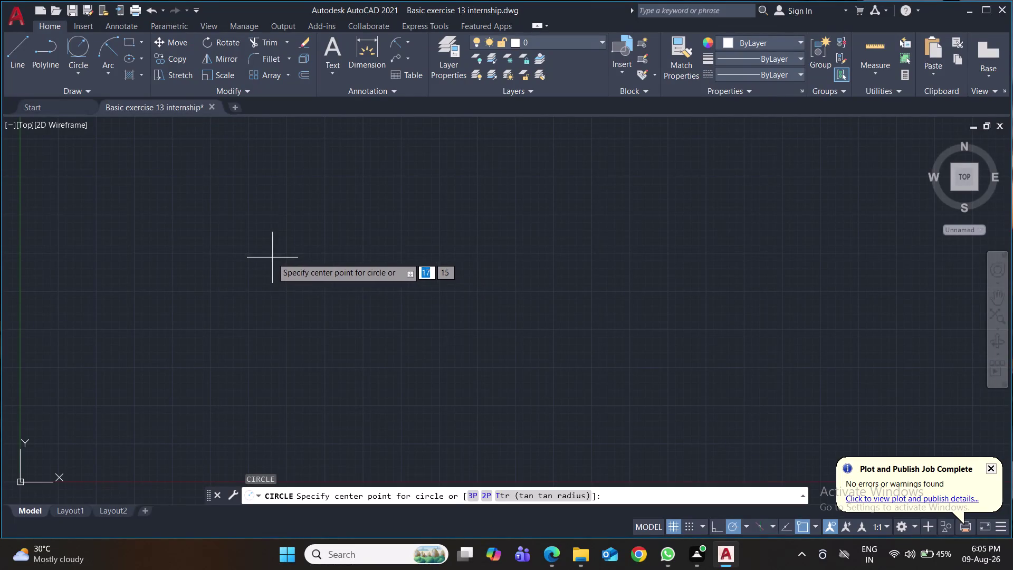
Draw a radius 25 circle and pan to frame it.
click(272, 257)
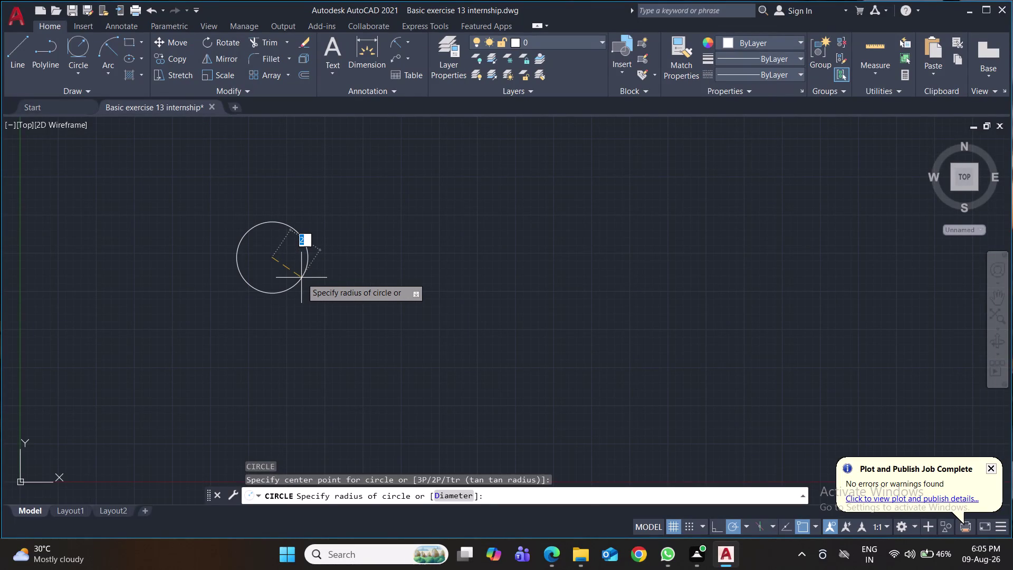
text(25)
key(Return)
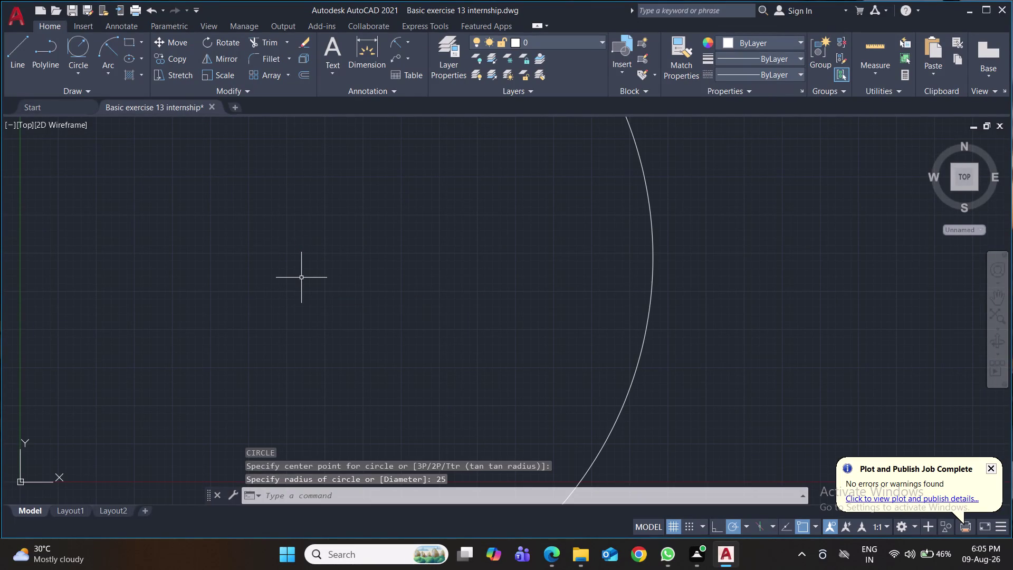
scroll(down, 3)
scroll(down, 3)
middle_drag(302, 277, 320, 274)
scroll(down, 3)
middle_drag(321, 274, 362, 244)
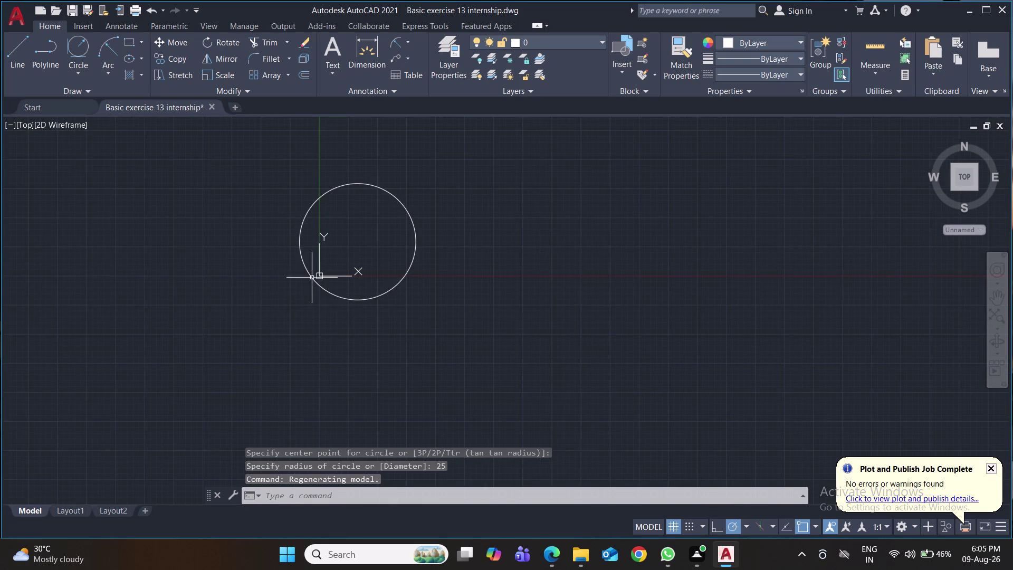
Move the UCS origin back to the lower-left corner.
click(321, 278)
click(319, 274)
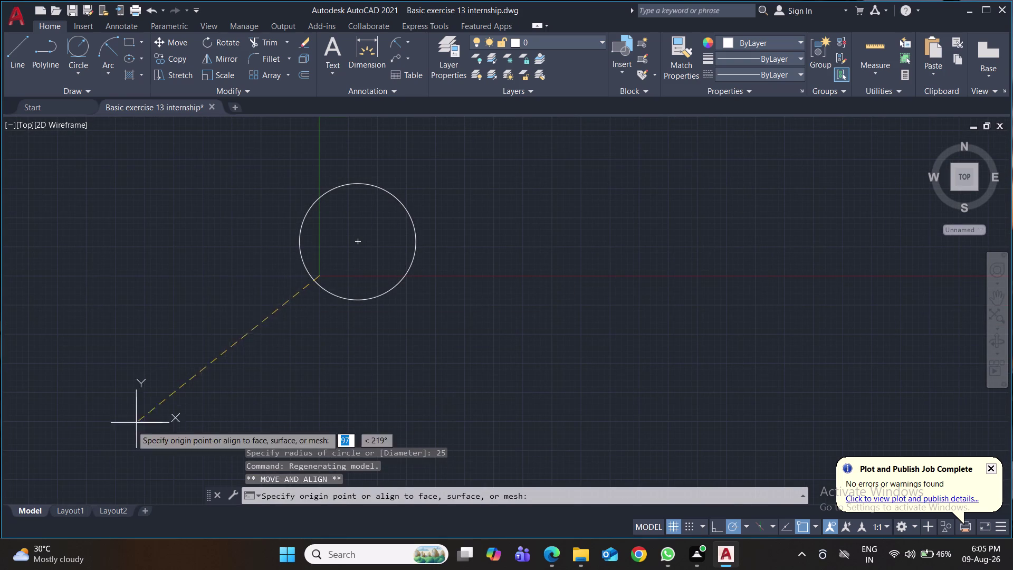
click(14, 490)
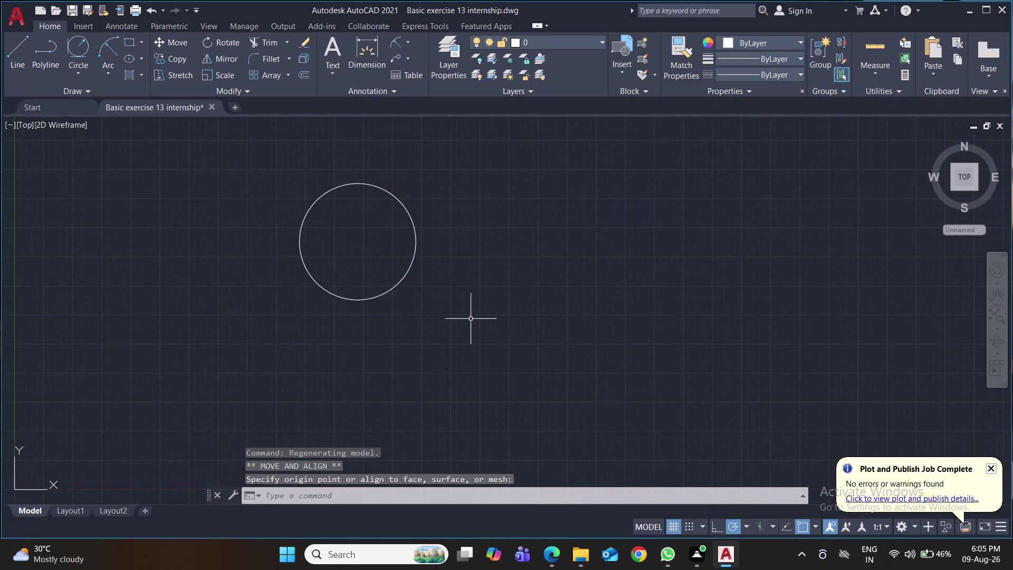
Add a concentric radius 10 circle inside the first one.
key(space)
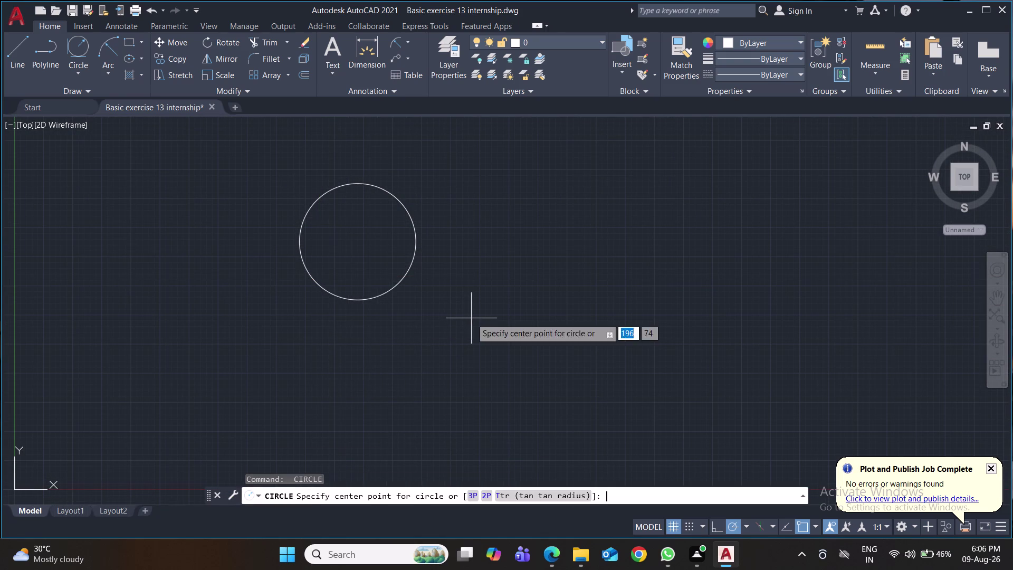
click(358, 243)
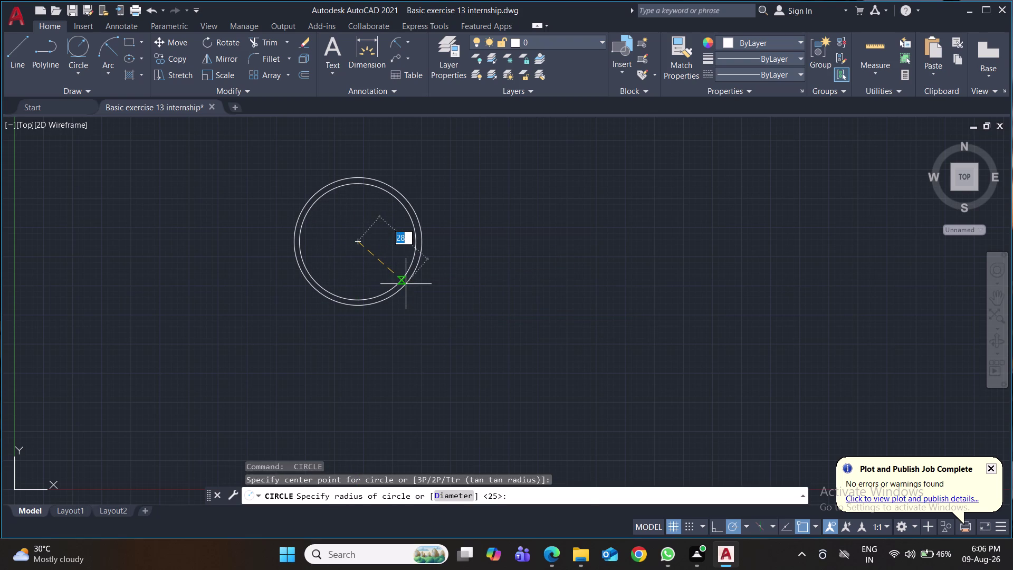
text(10)
key(Return)
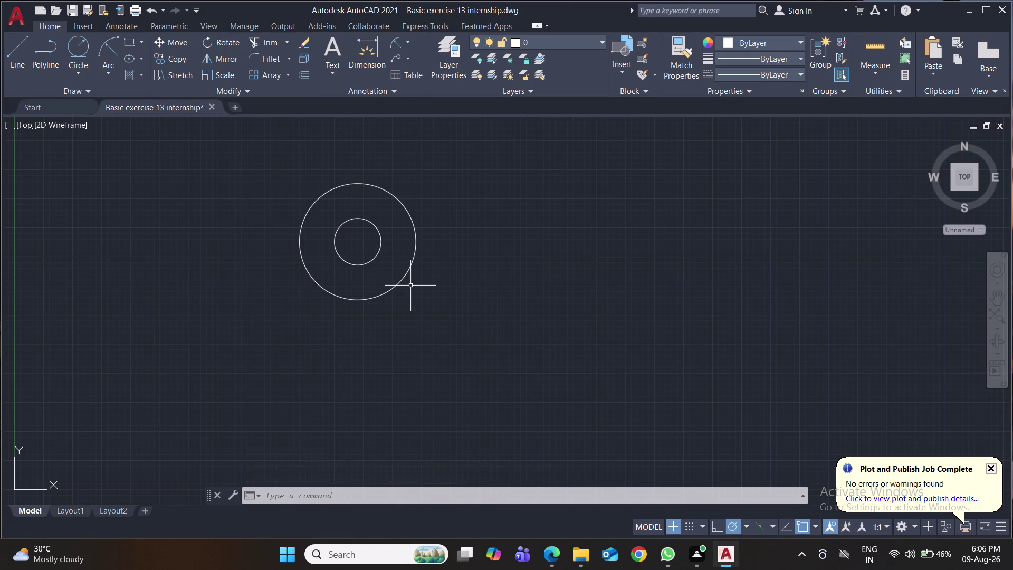
scroll(down, 3)
scroll(up, 3)
middle_drag(416, 327, 398, 286)
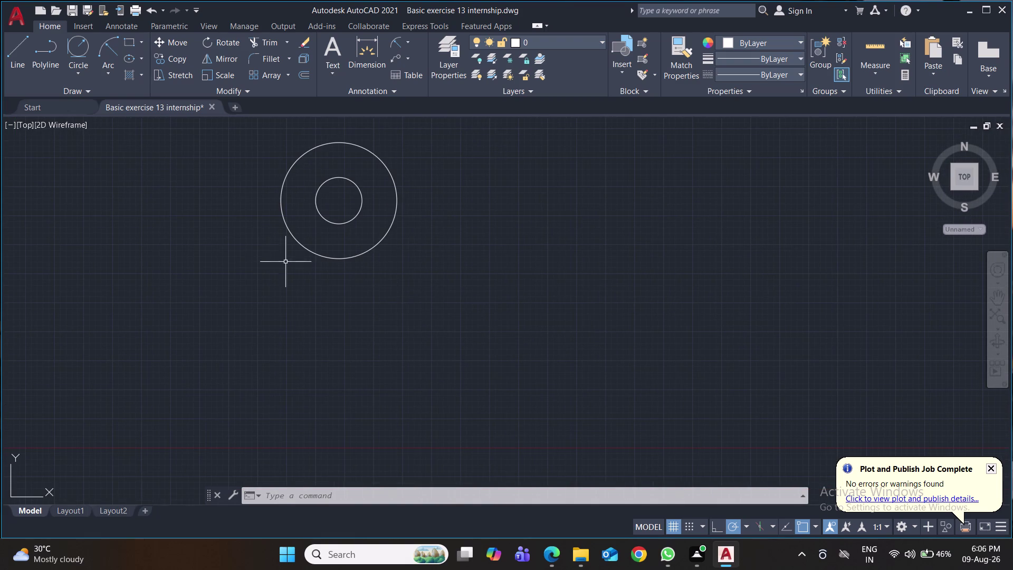
click(21, 53)
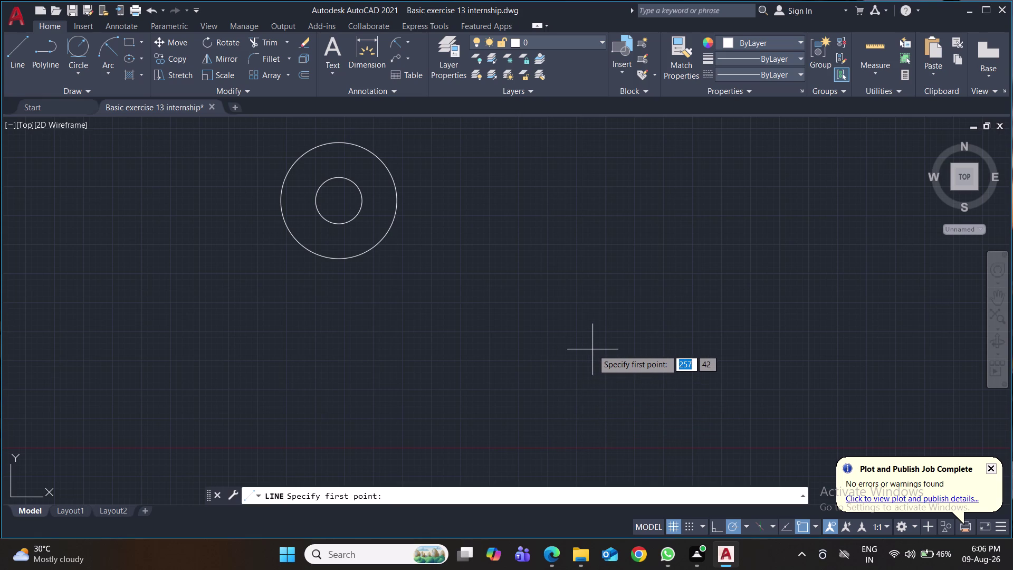
Start the outline with 36- and 94-unit bottom edge pieces.
click(593, 349)
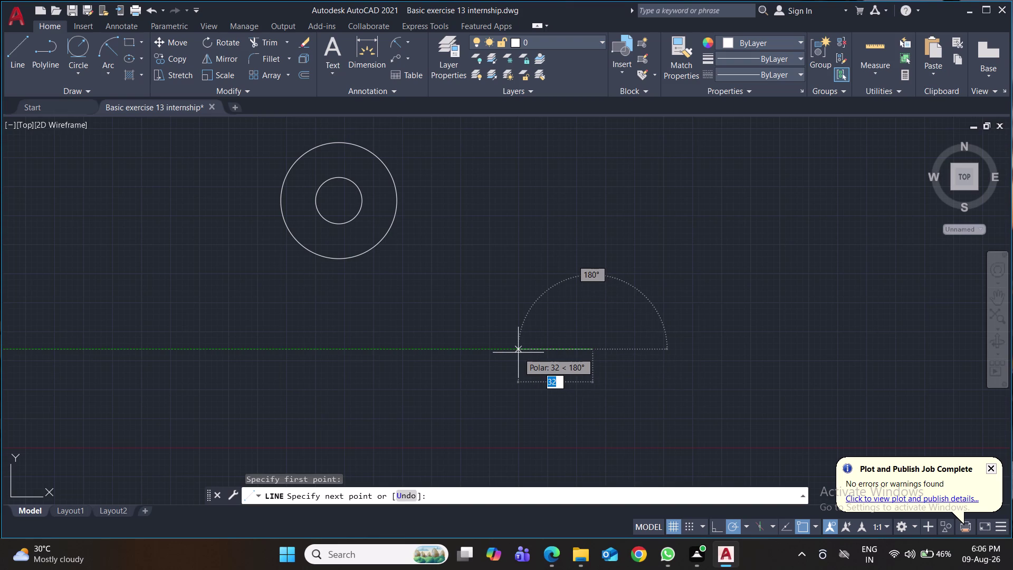
key(3)
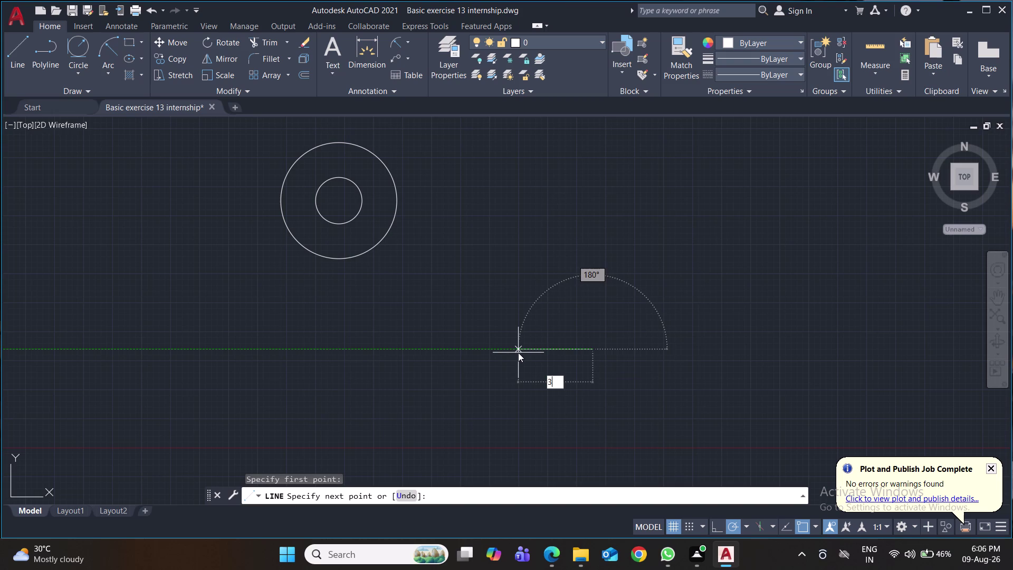
key(6)
key(Return)
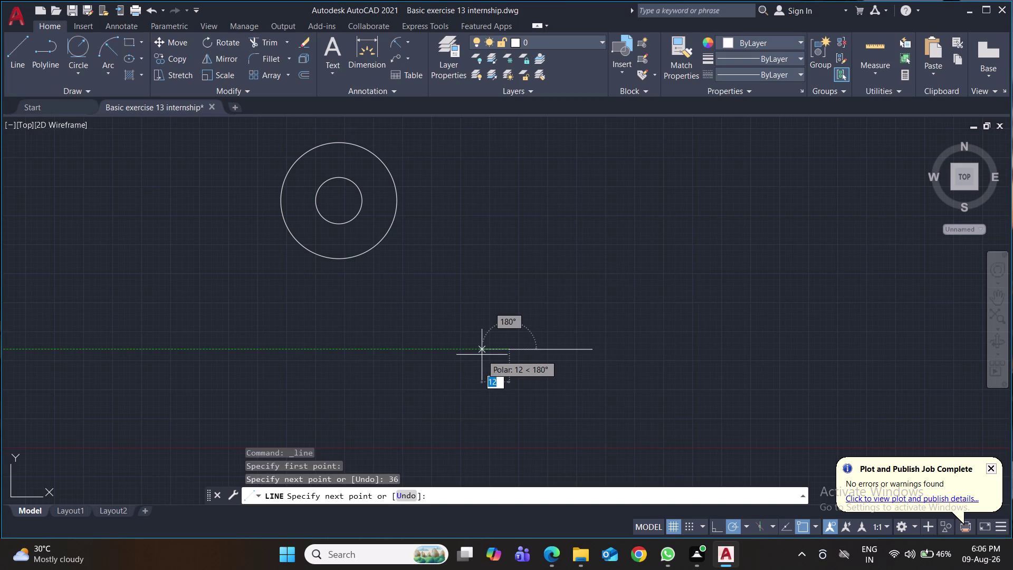
text(94)
key(Return)
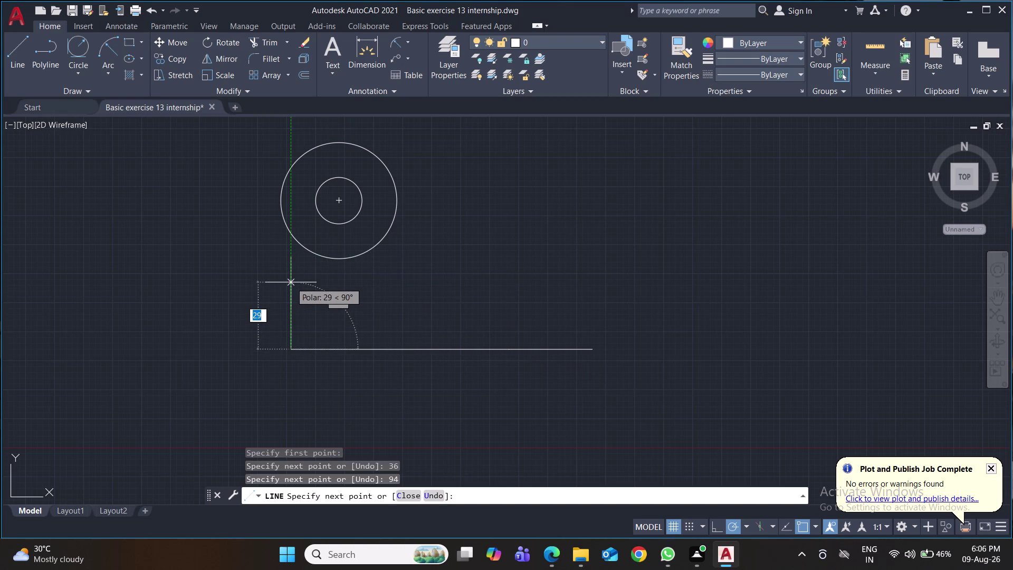
Add the 24-unit side and 94 and 36 top pieces, closing at the start corner.
text(24)
key(Return)
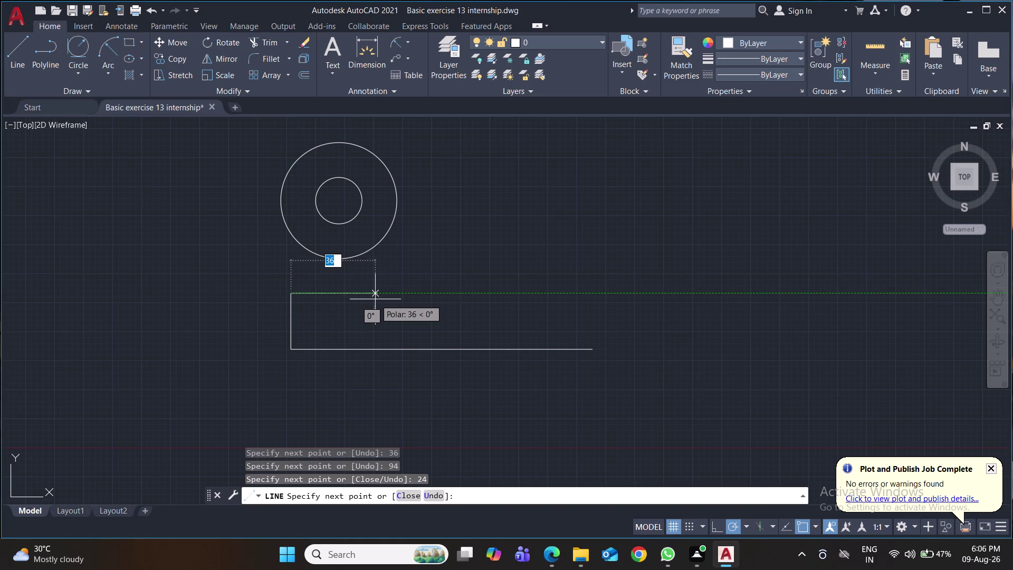
text(36)
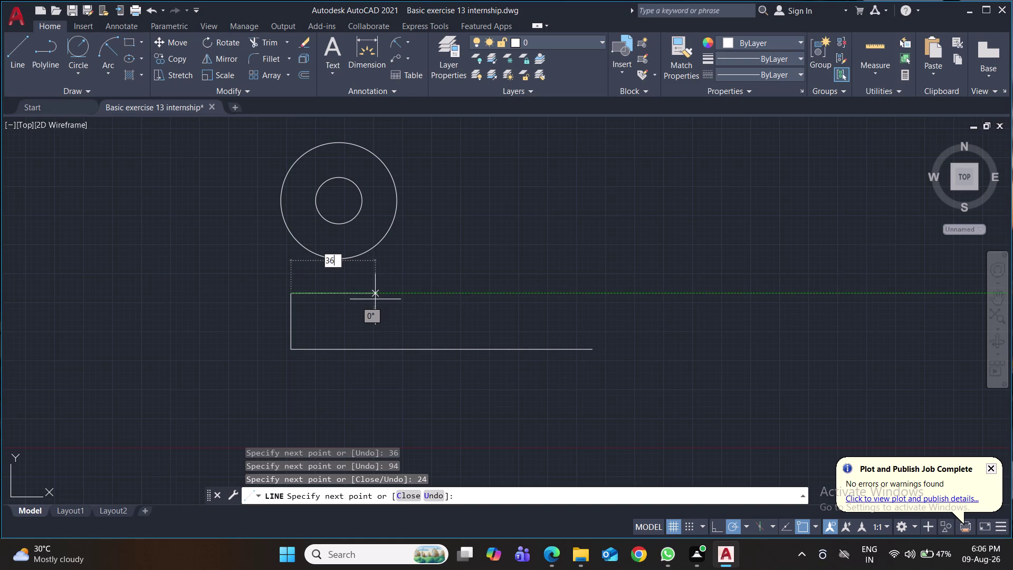
key(Return)
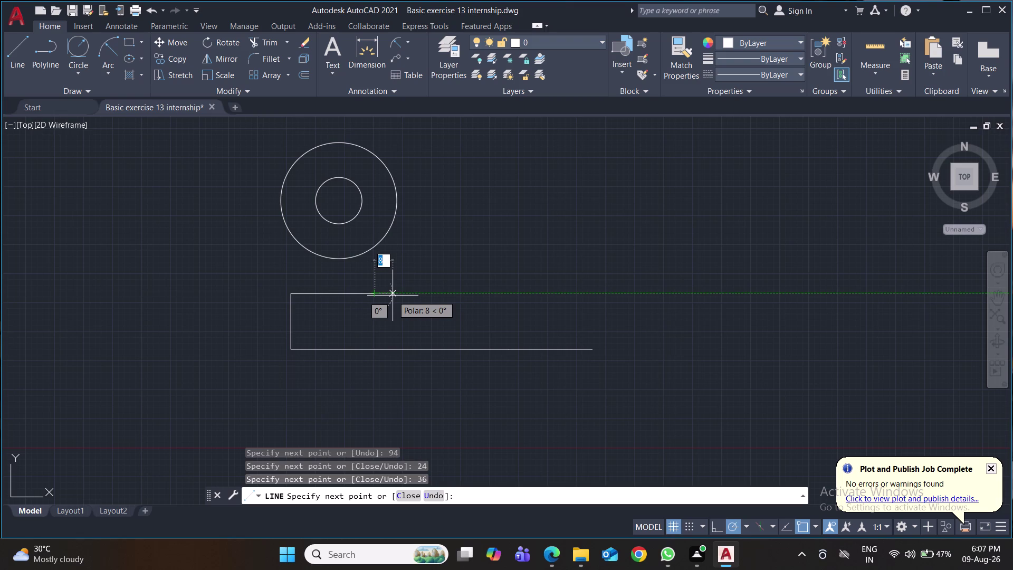
key(ctrl+z)
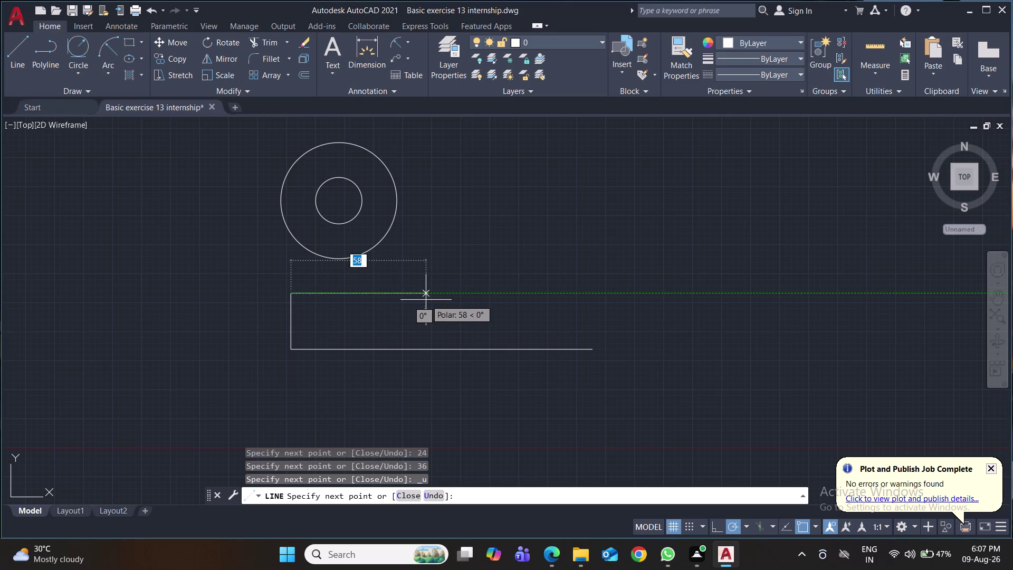
text(94)
key(Return)
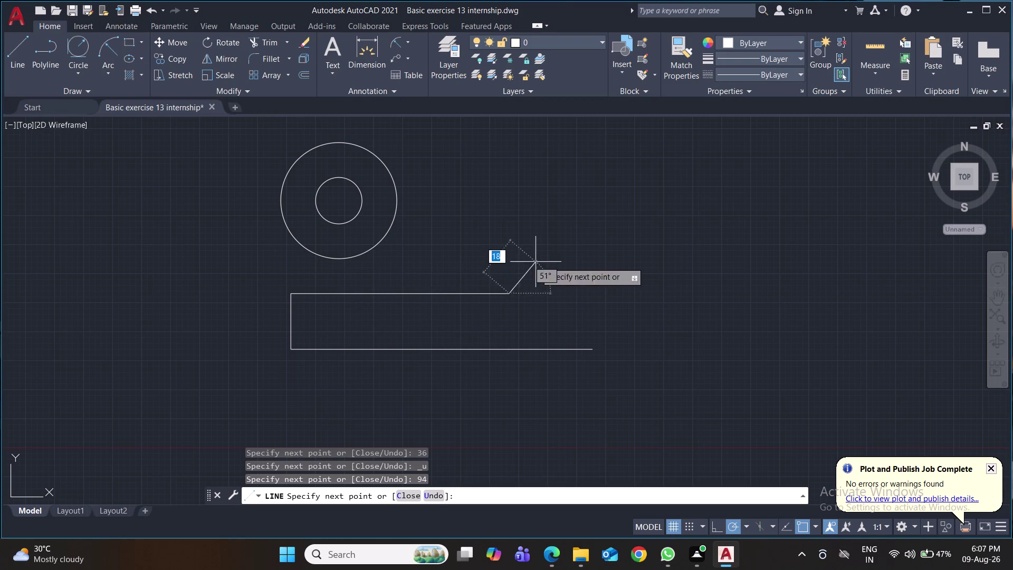
text(36)
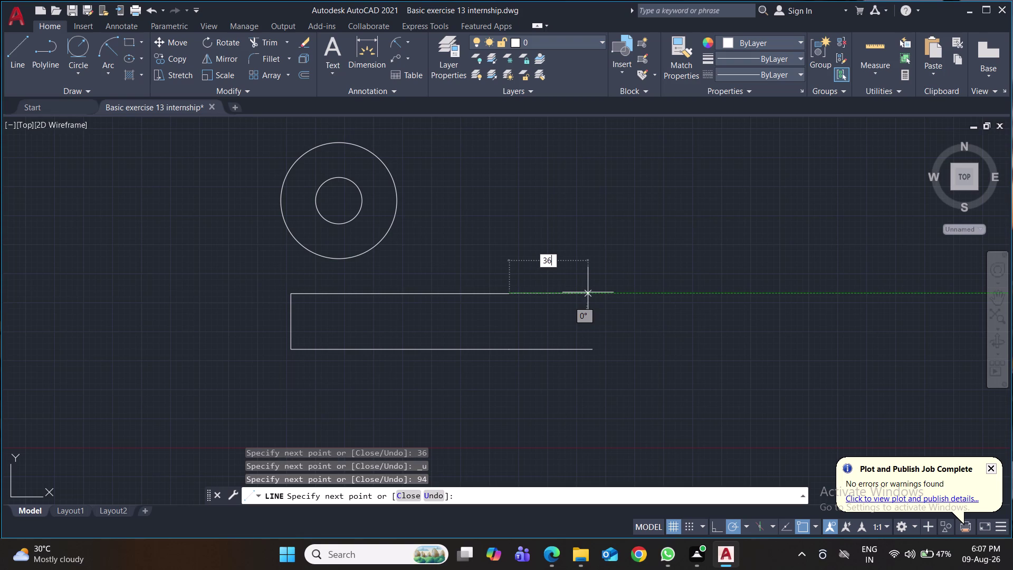
key(Return)
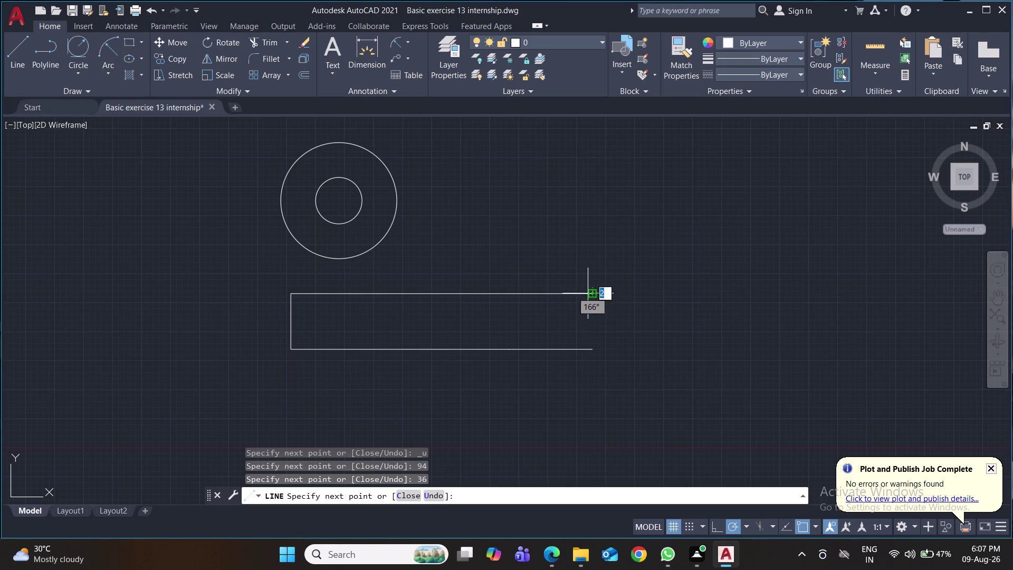
click(593, 345)
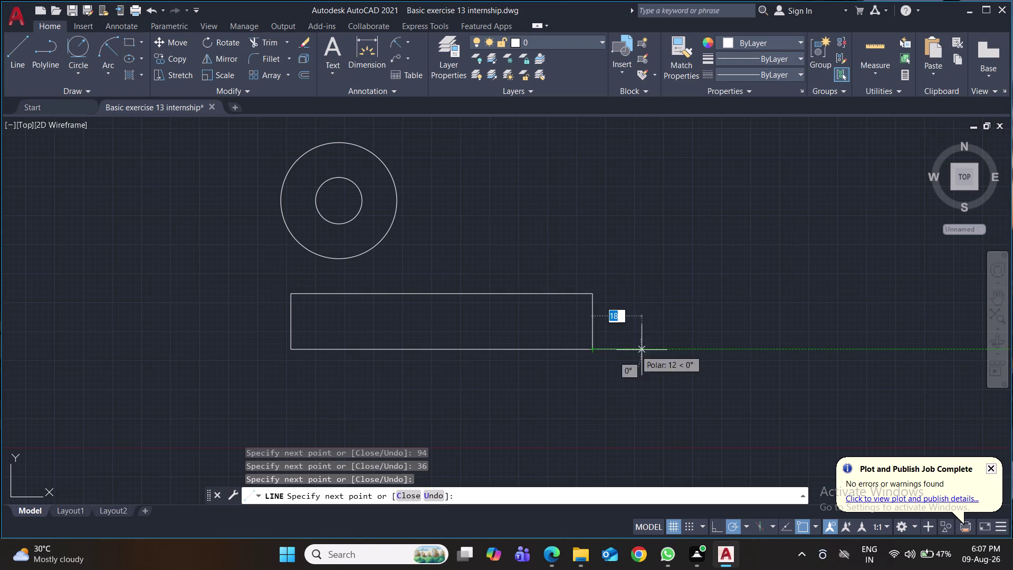
key(Return)
drag(437, 163, 437, 167)
Delete both selected circles and pan the rectangle lower.
click(237, 238)
key(Delete)
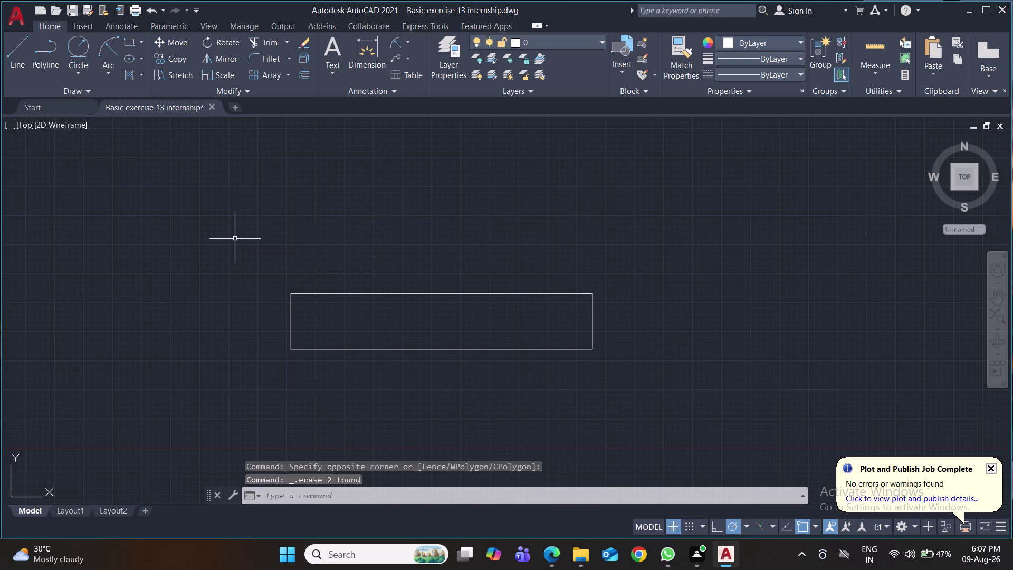
middle_drag(235, 238, 214, 334)
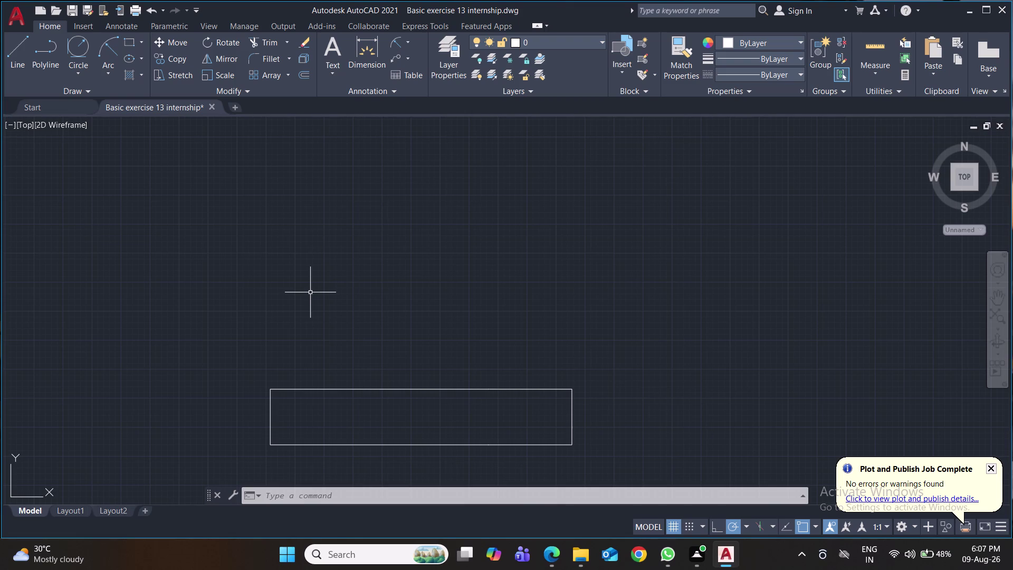
Cancel a stray line and start a line at the rectangle's lower-left corner.
click(18, 58)
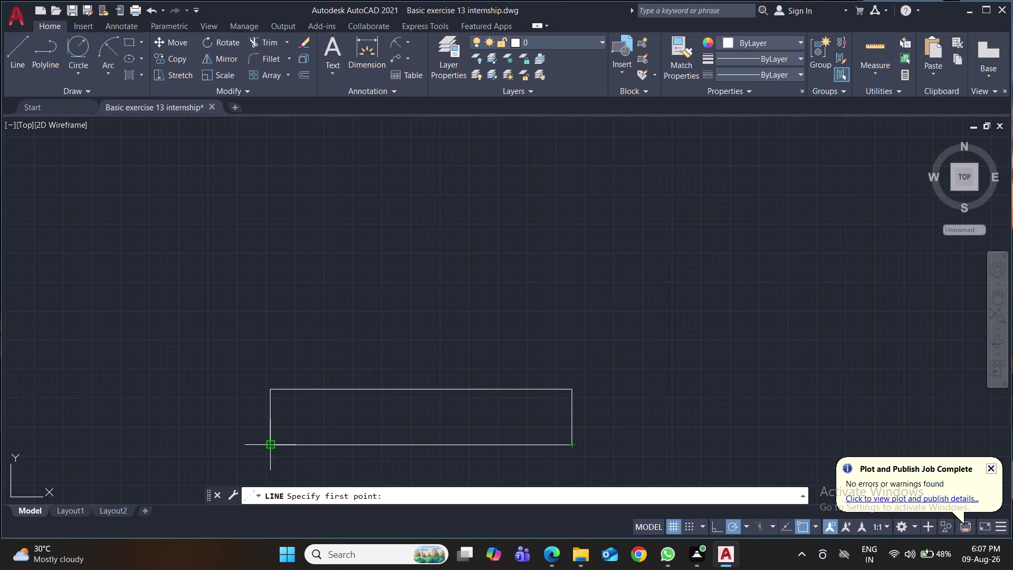
middle_drag(269, 447, 298, 383)
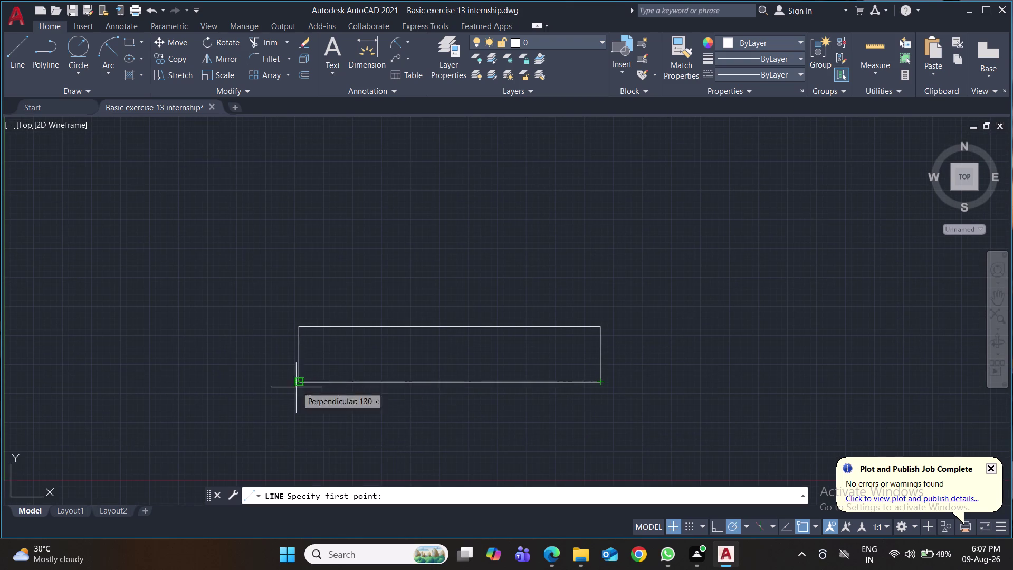
click(601, 381)
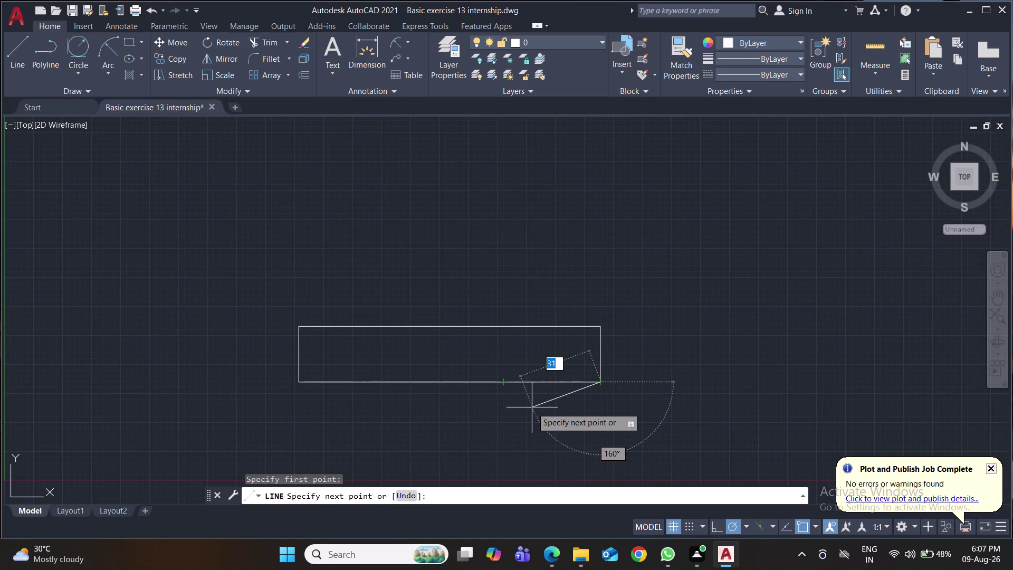
key(Delete)
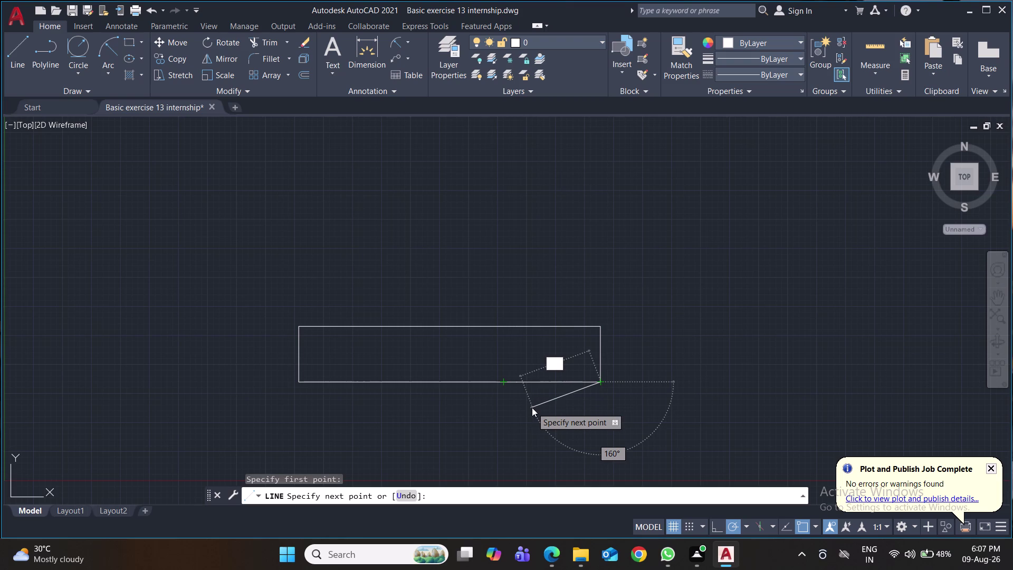
key(Escape)
key(ctrl+z)
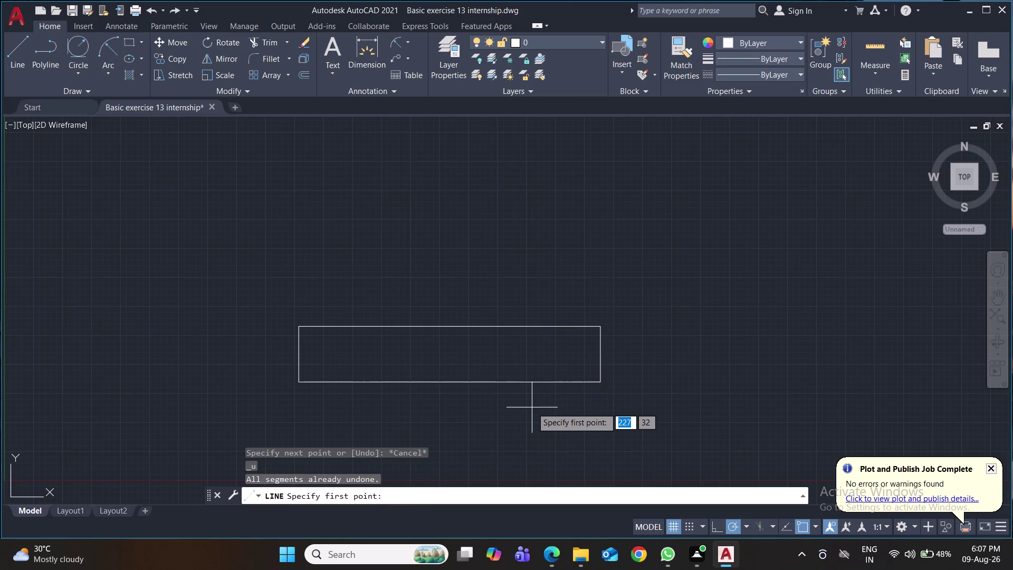
click(302, 383)
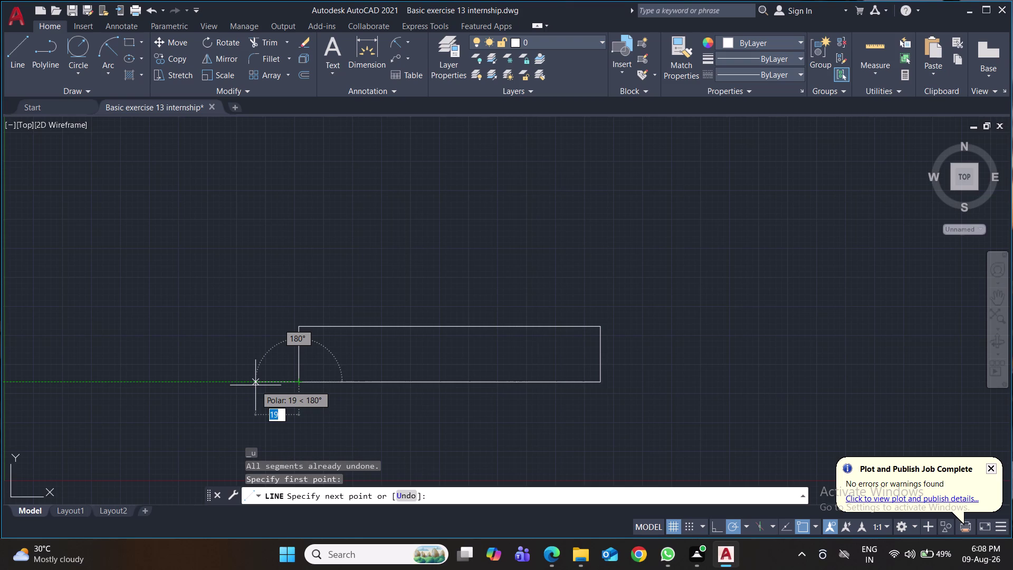
Draw a 56-unit line left and a 60-unit rise.
text(56)
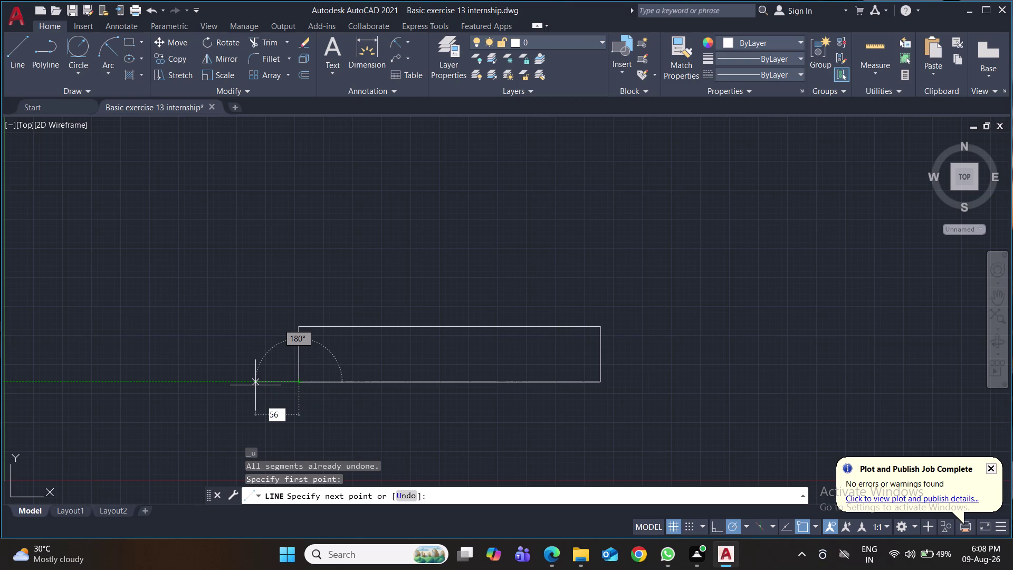
key(Return)
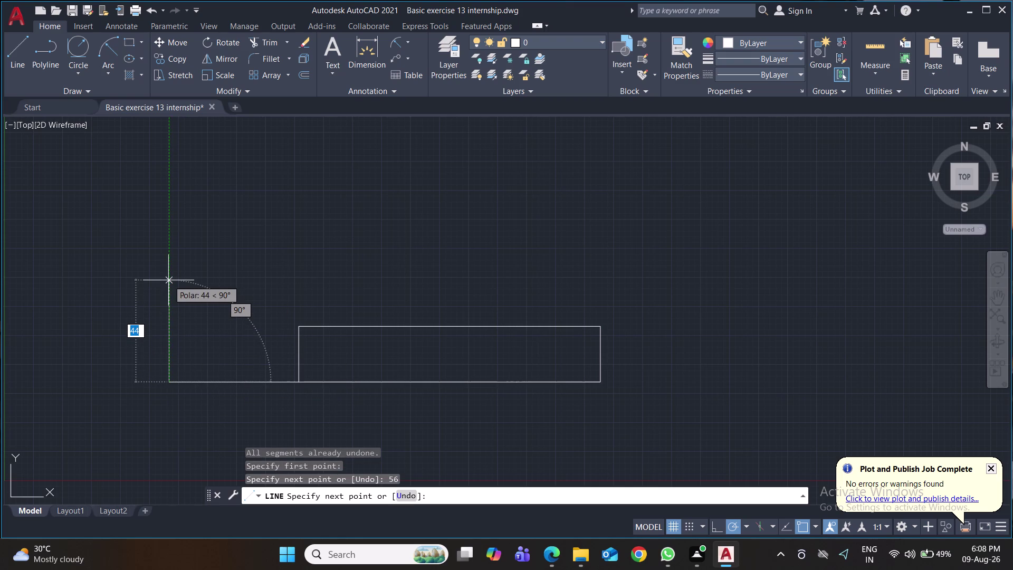
text(60)
key(Return)
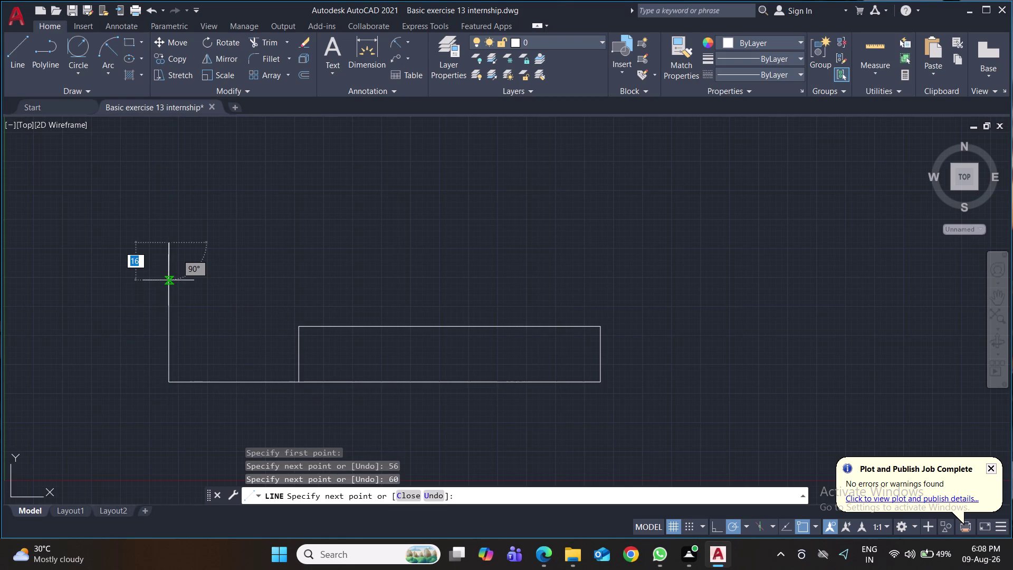
scroll(down, 3)
middle_drag(168, 280, 163, 305)
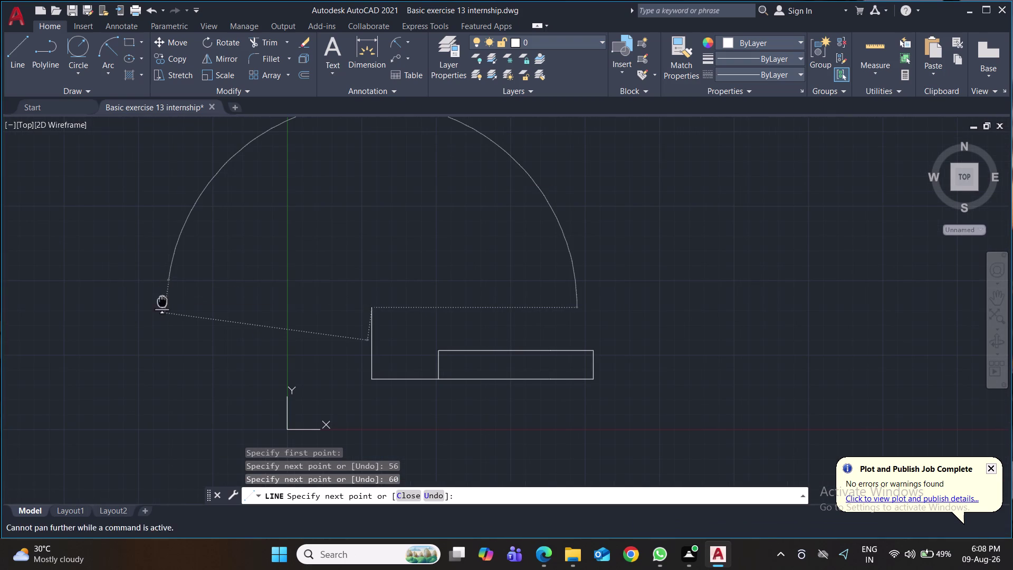
middle_drag(162, 304, 159, 330)
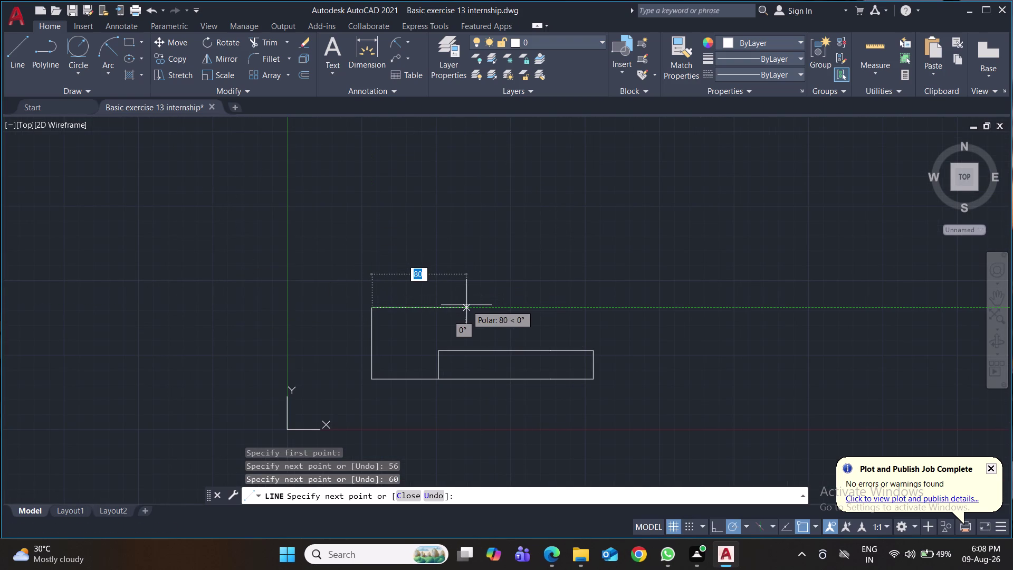
Add an 80-unit step right and a tall vertical edge upward.
text(80)
key(Return)
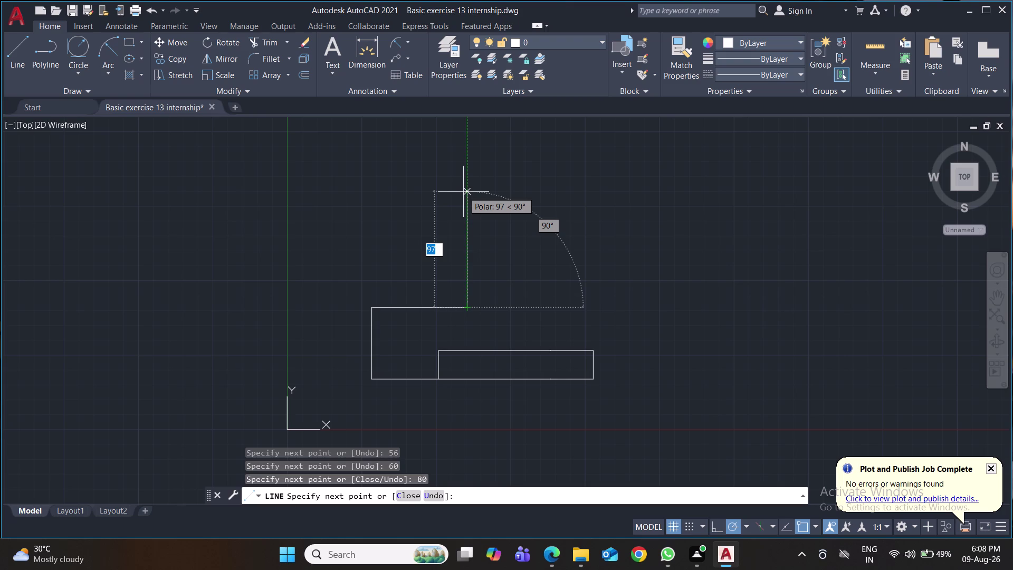
middle_drag(464, 192, 464, 232)
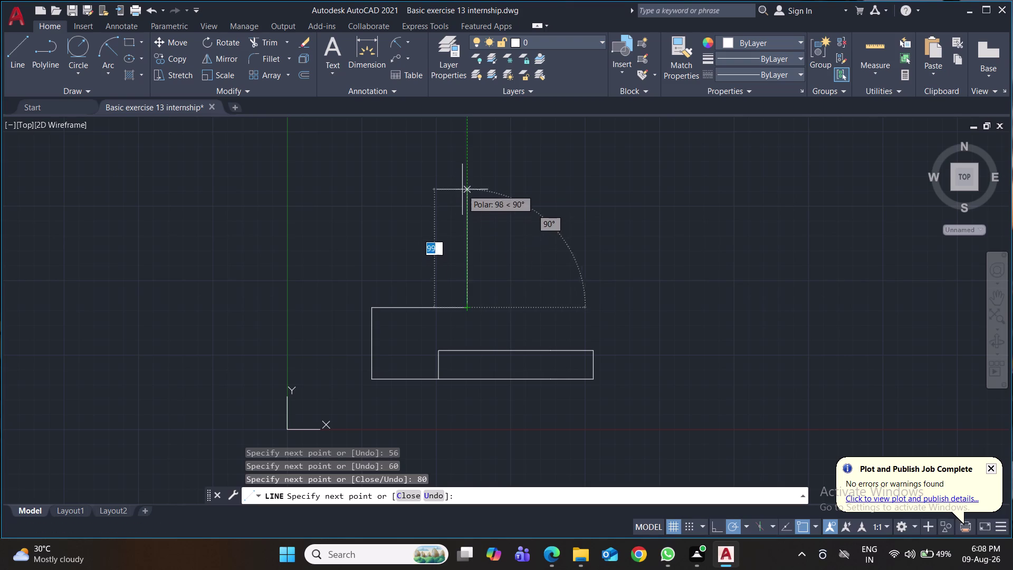
click(465, 154)
key(Return)
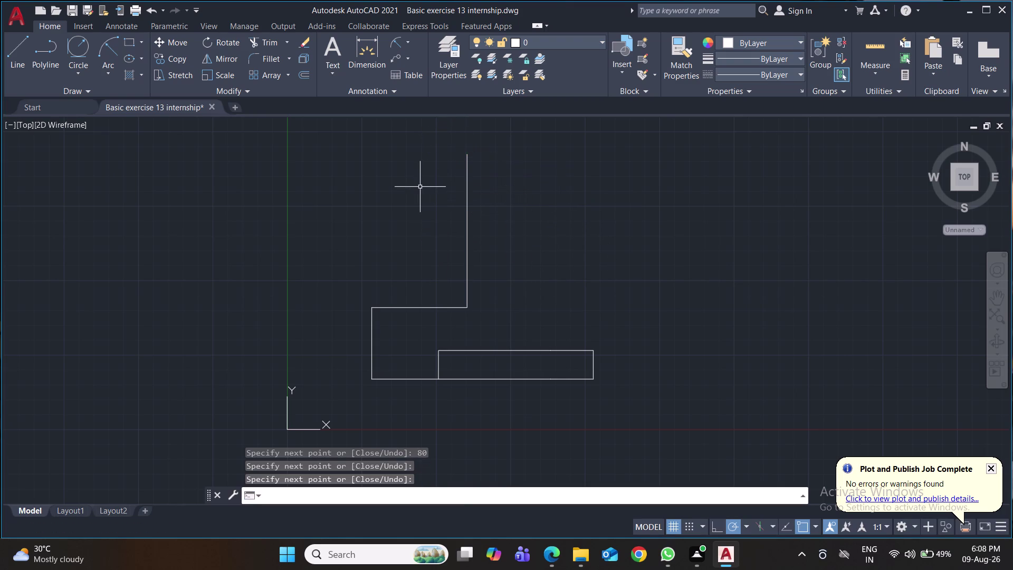
click(15, 51)
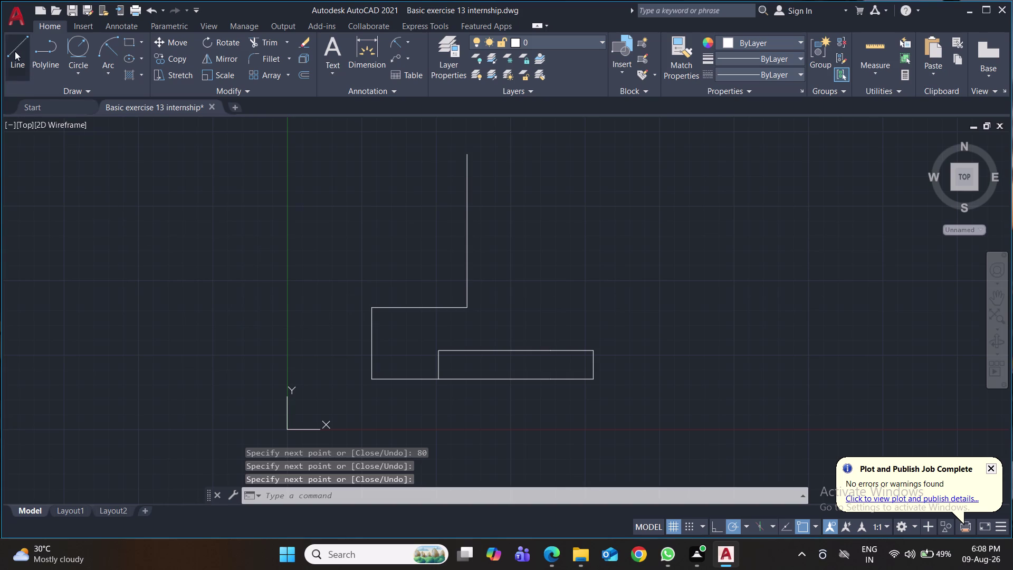
Delete a stray line drawn from the base's right corner.
click(594, 379)
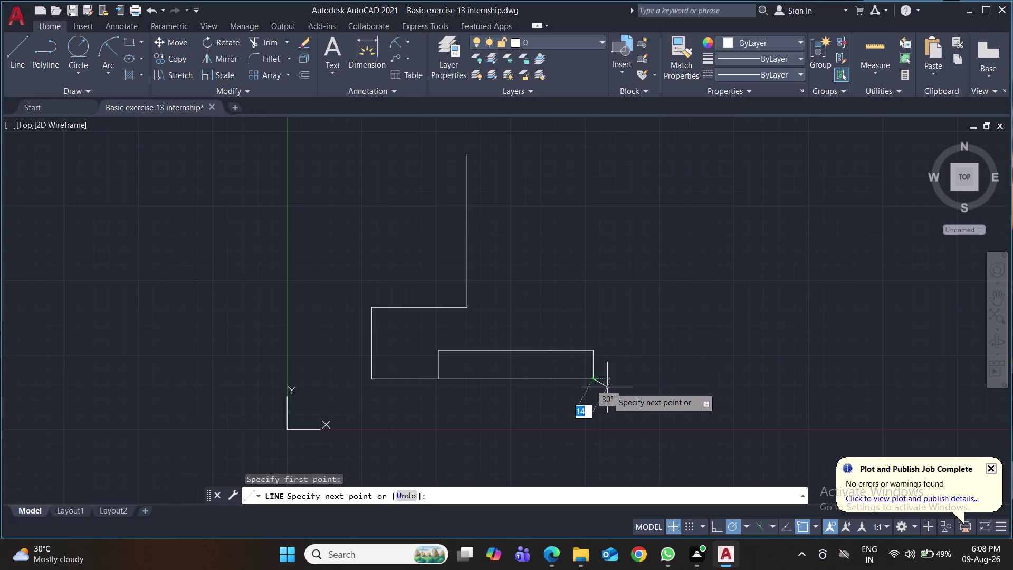
click(641, 383)
key(Escape)
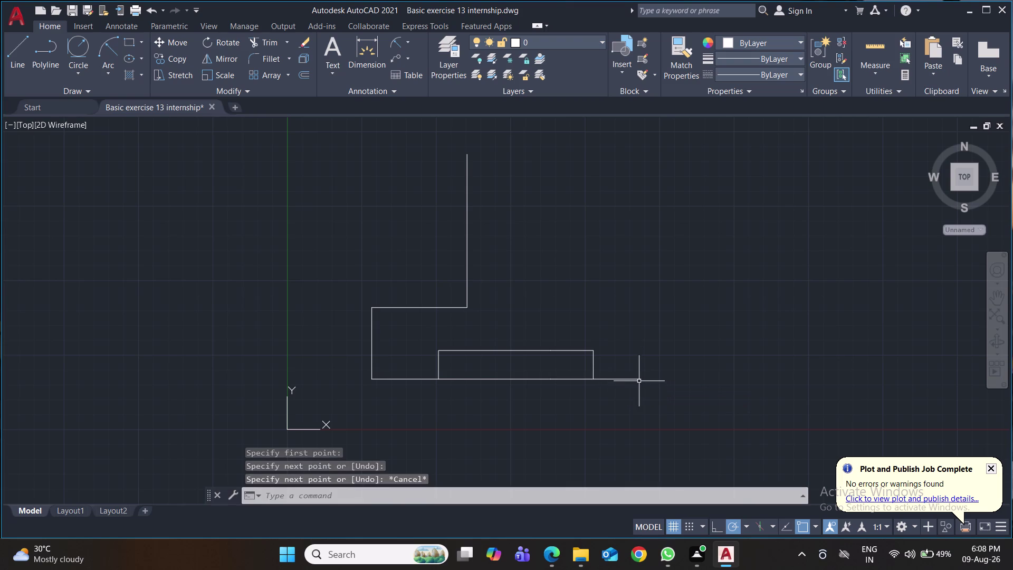
click(640, 380)
click(595, 370)
key(Delete)
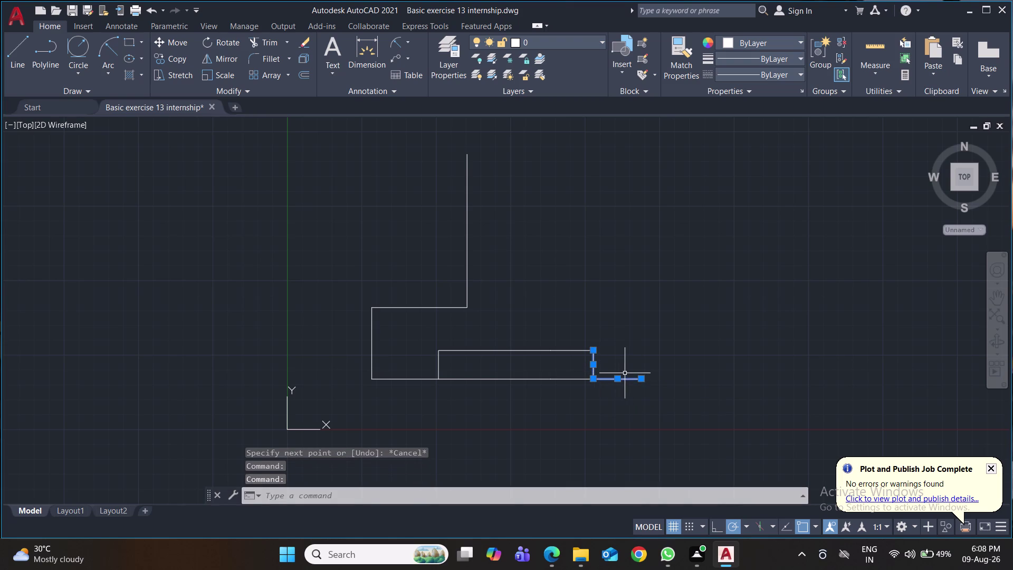
key(l)
key(Return)
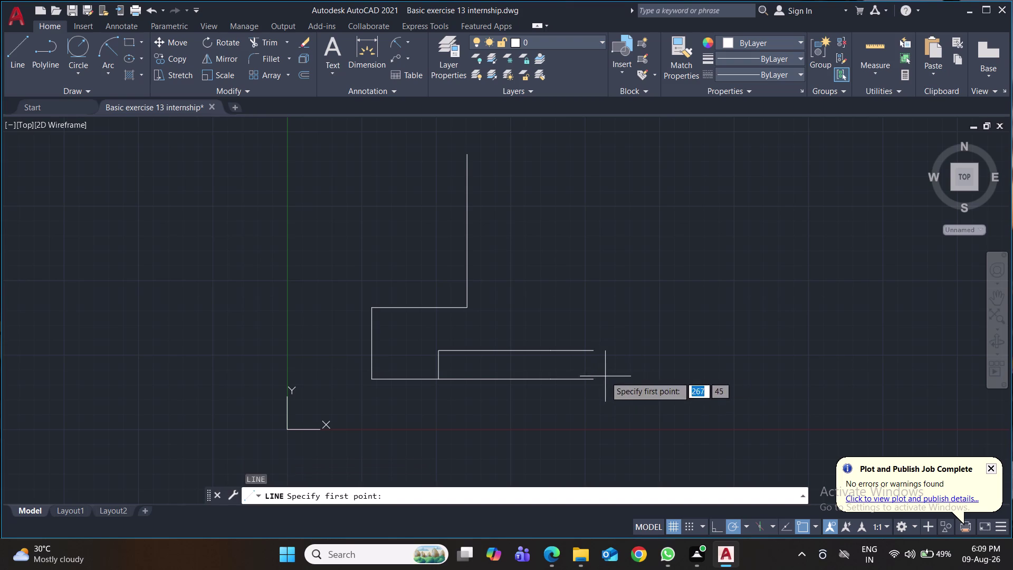
Draw the right edge as 24- and 126-unit rises, then undo both.
click(595, 380)
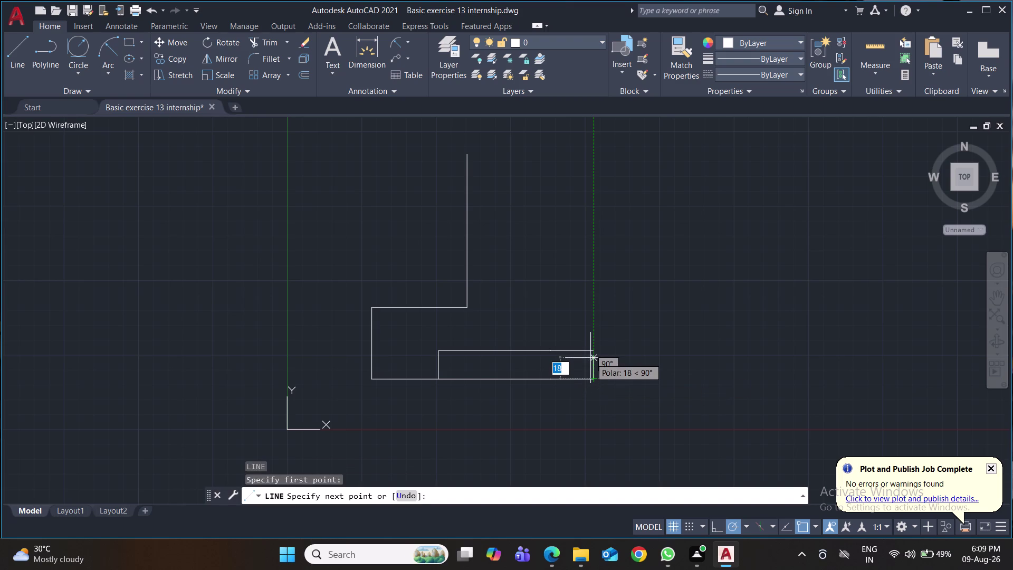
text(24)
key(Return)
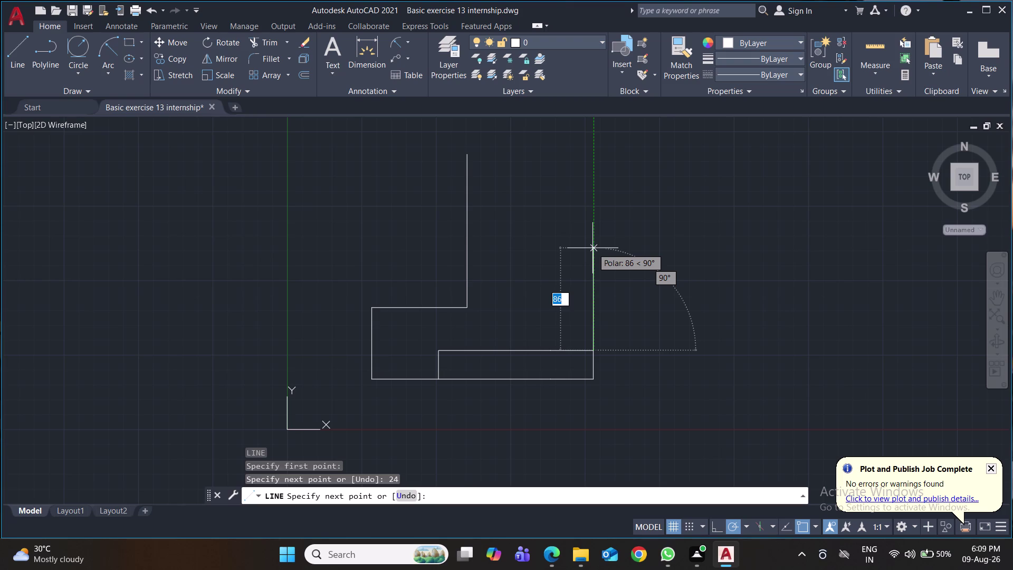
text(126)
key(Return)
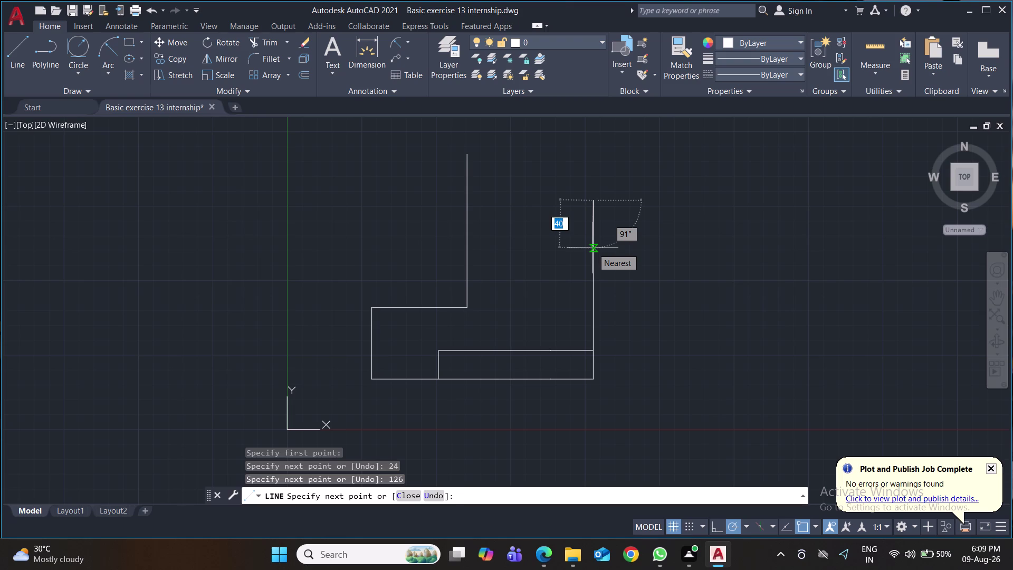
key(ctrl+z)
key(ctrl+z)
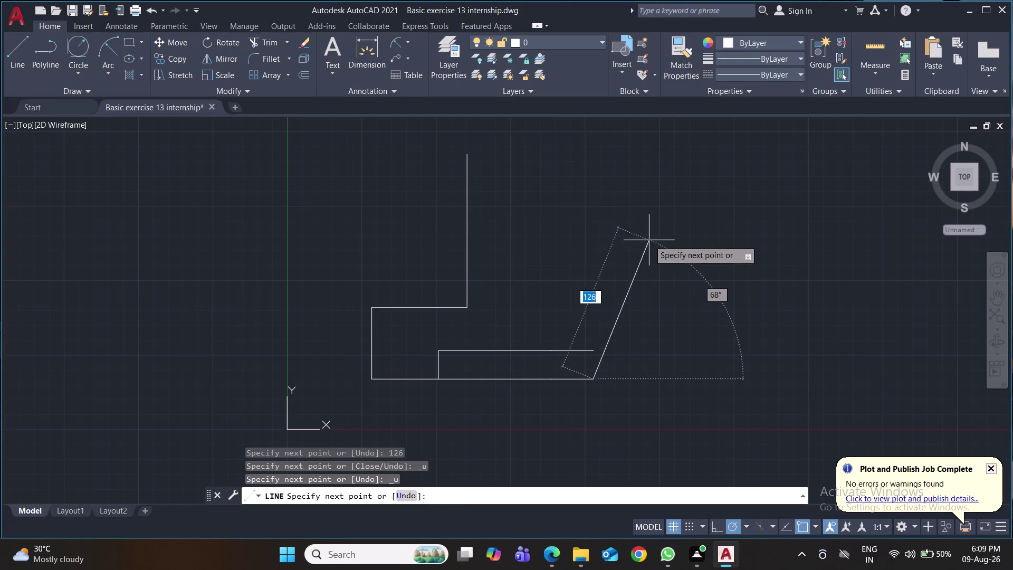
Try a single 150-unit rise, undo it, and redraw the 24- and 126-unit segments.
text(1)
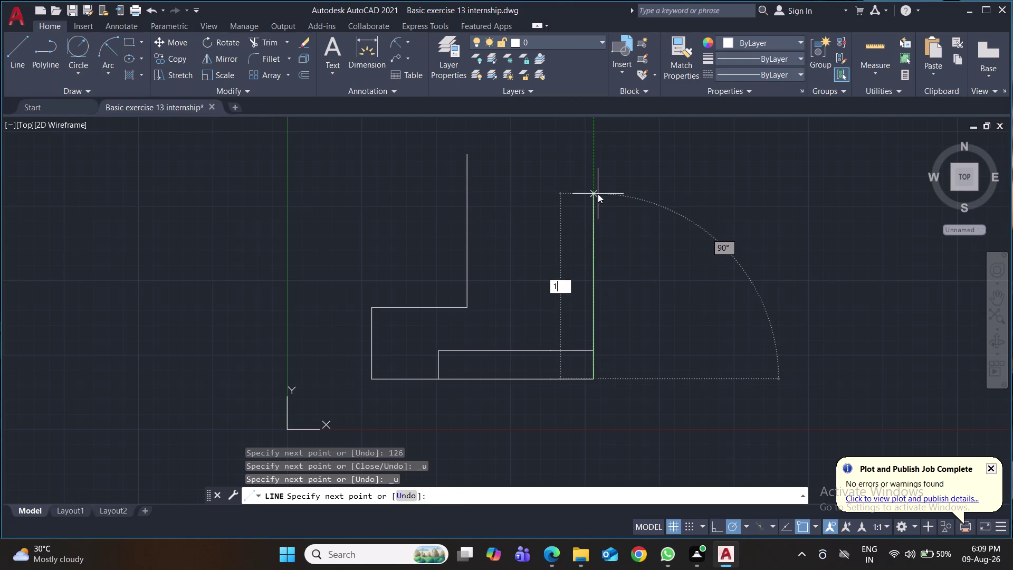
text(50)
key(Return)
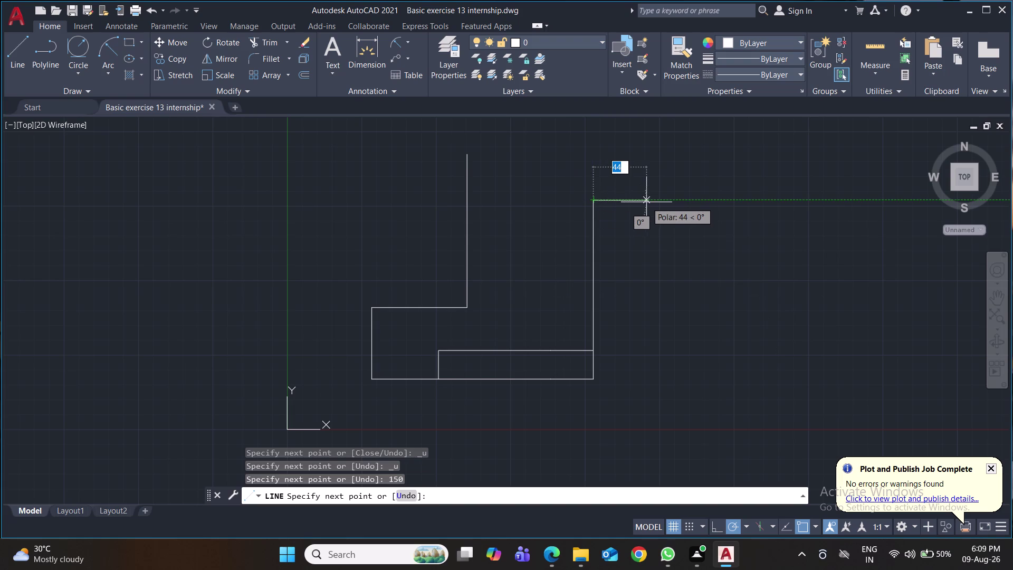
key(ctrl+z)
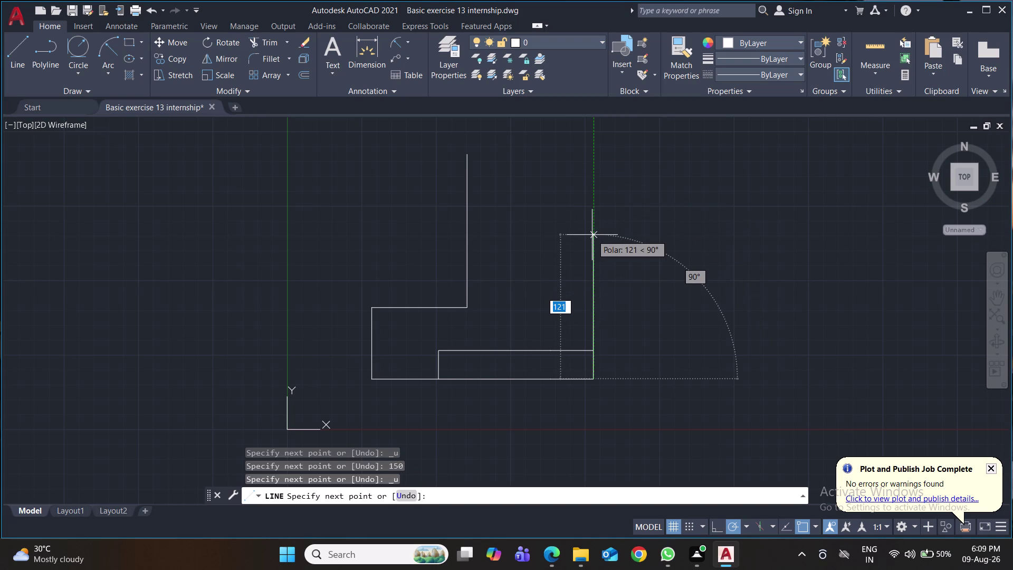
text(24)
key(Return)
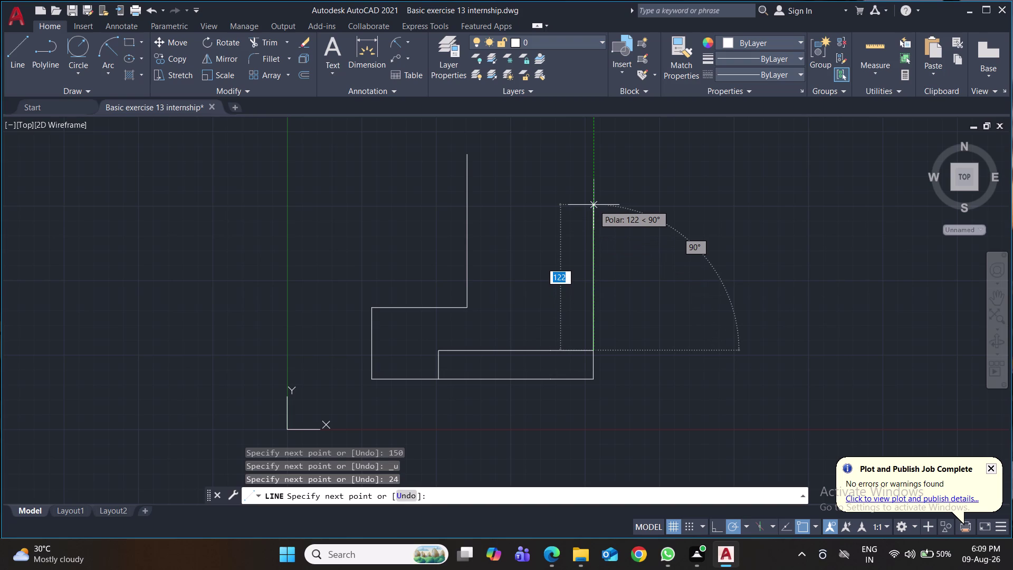
text(126)
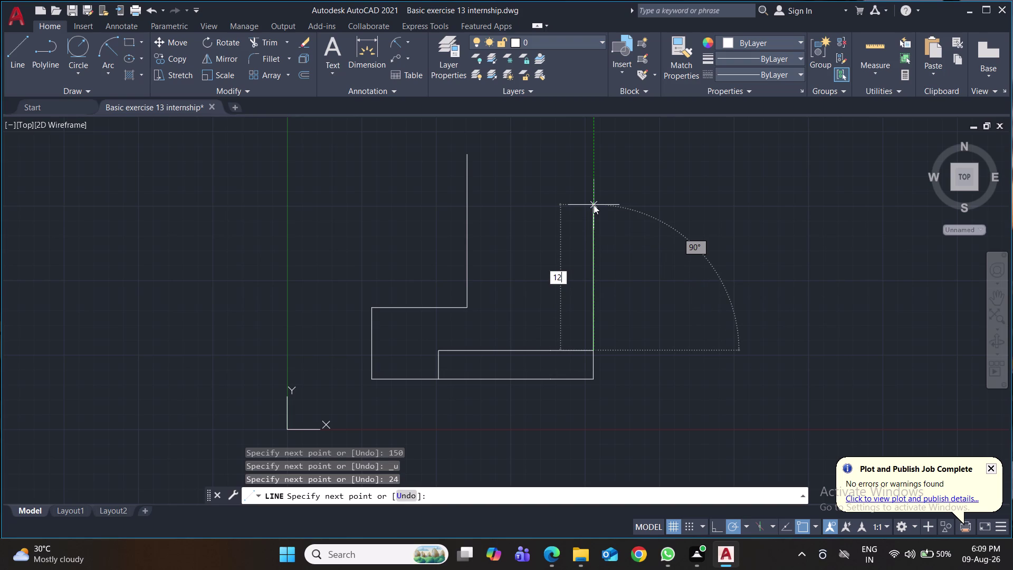
key(Return)
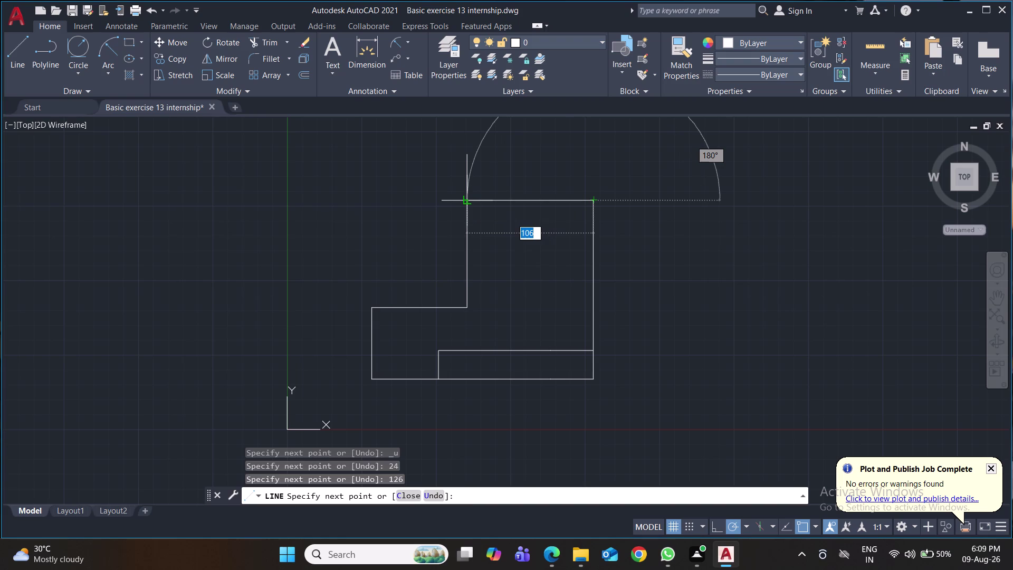
Run the top edge to the left vertical line, trim the overhang, and save.
click(469, 199)
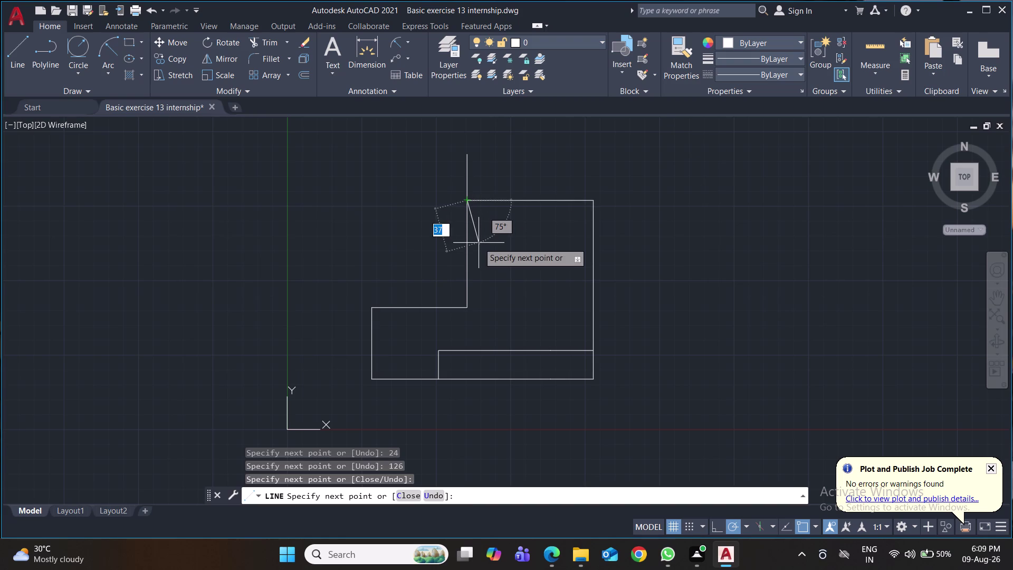
key(Return)
text(tr)
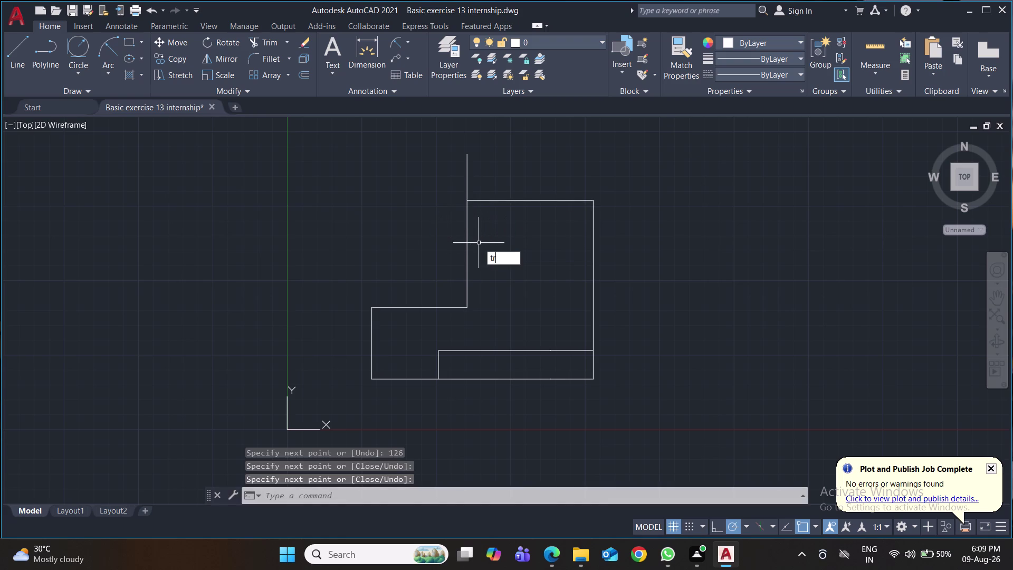
key(Return)
click(465, 179)
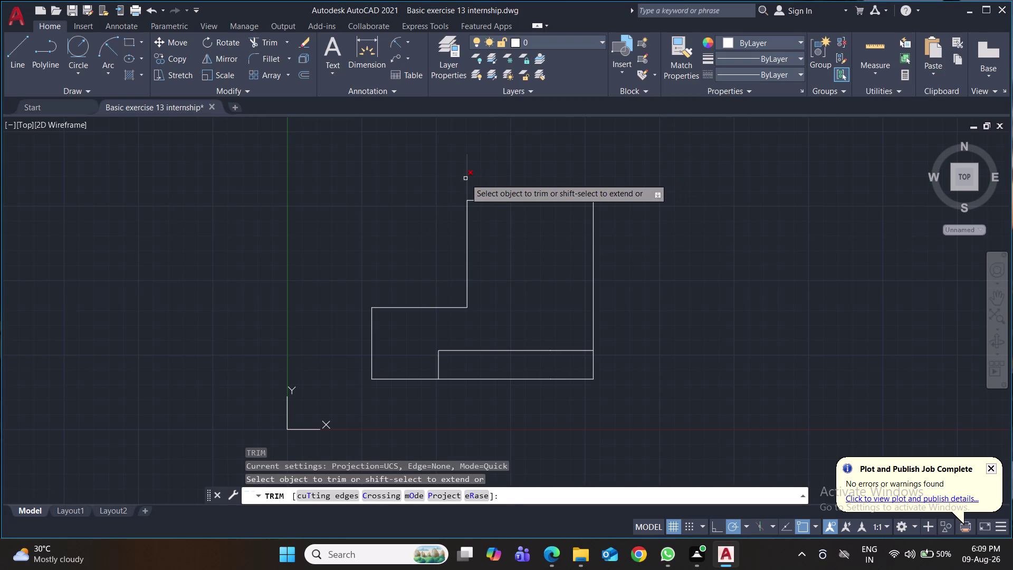
key(ctrl+s)
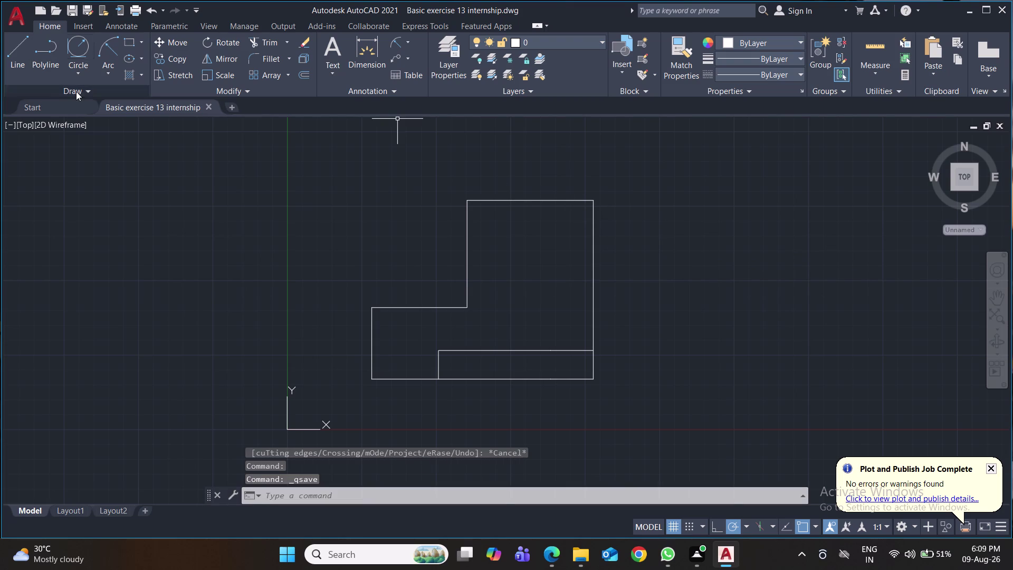
click(80, 74)
click(103, 97)
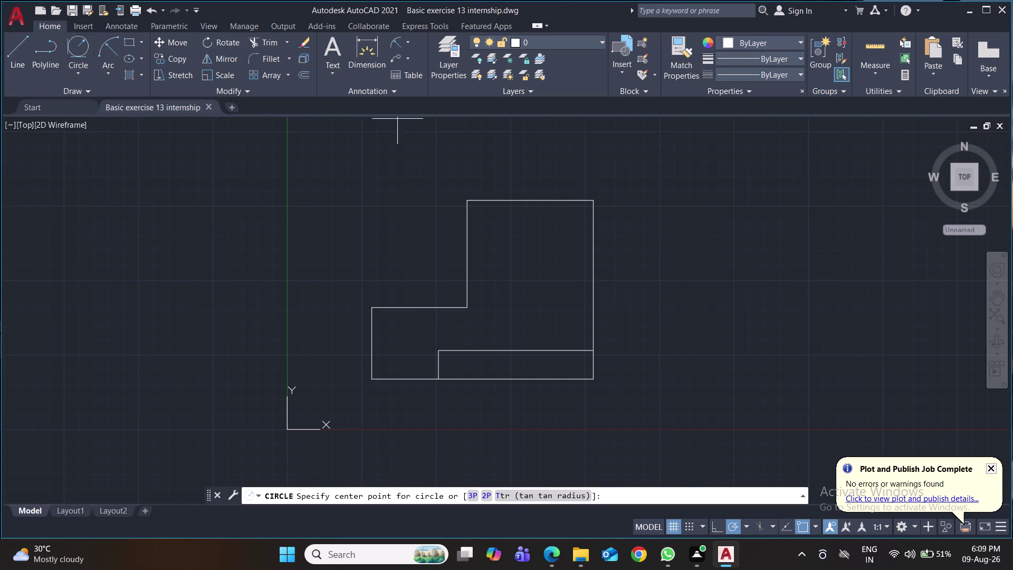
click(468, 202)
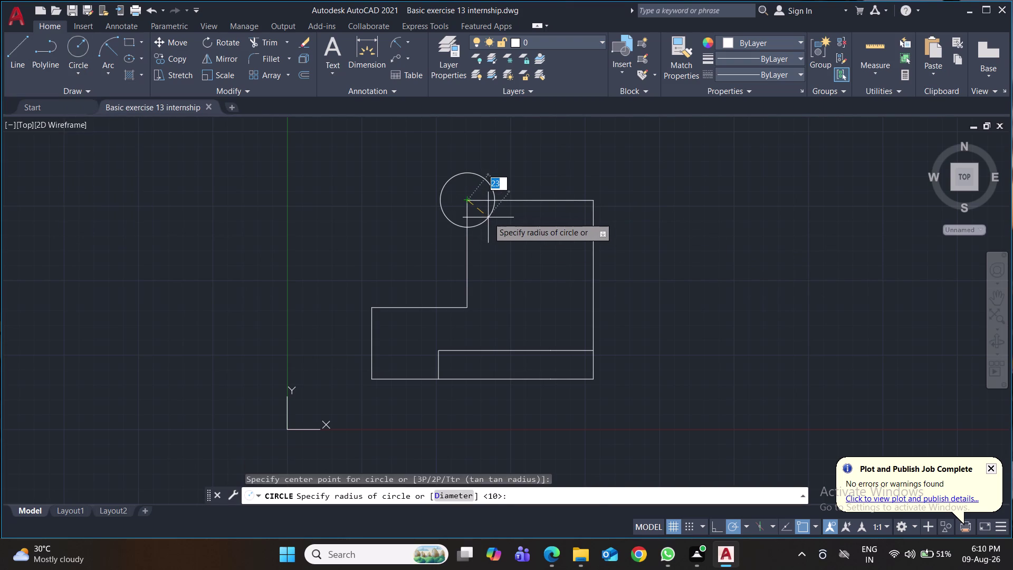
text(10)
key(Return)
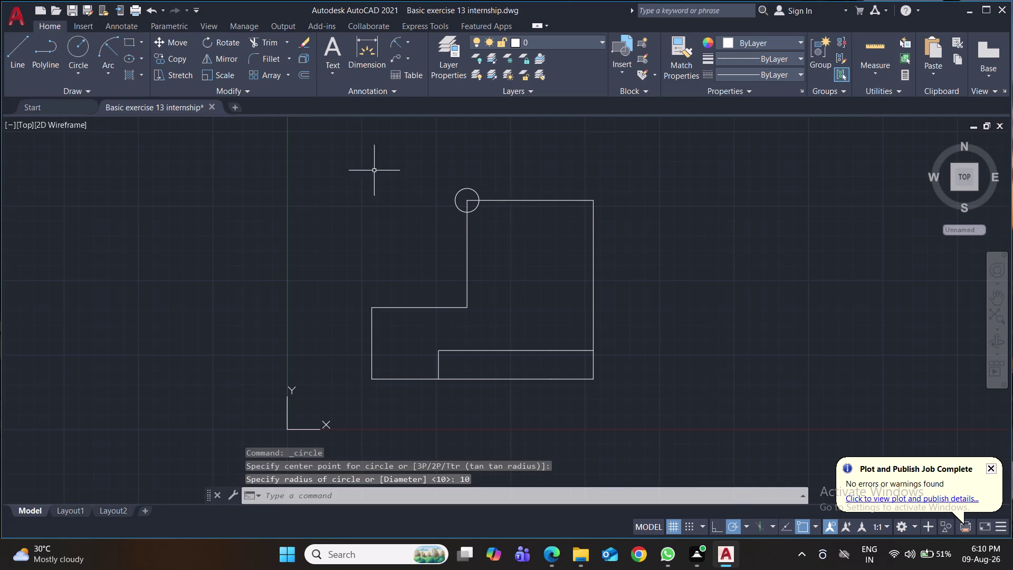
click(80, 45)
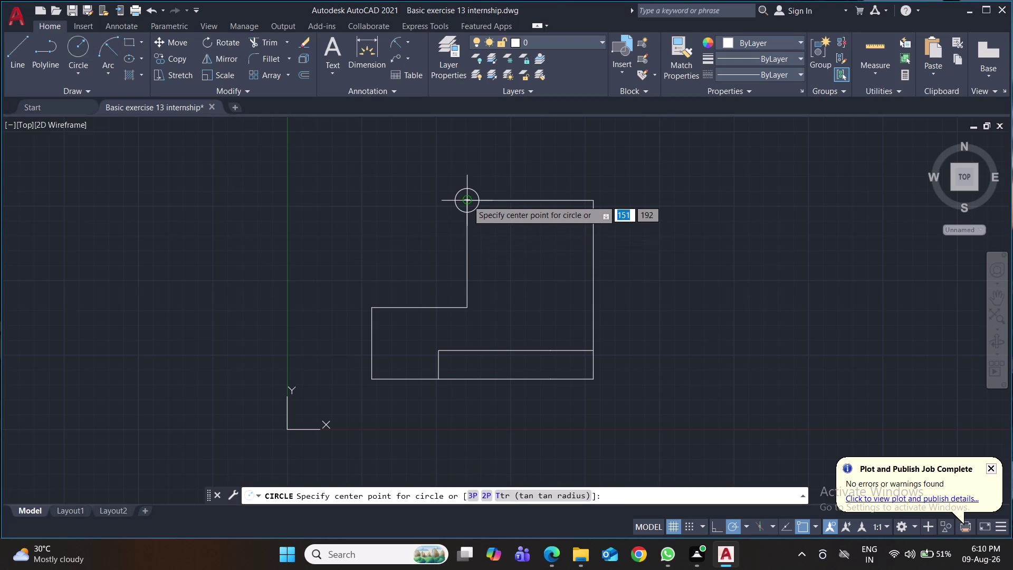
click(468, 200)
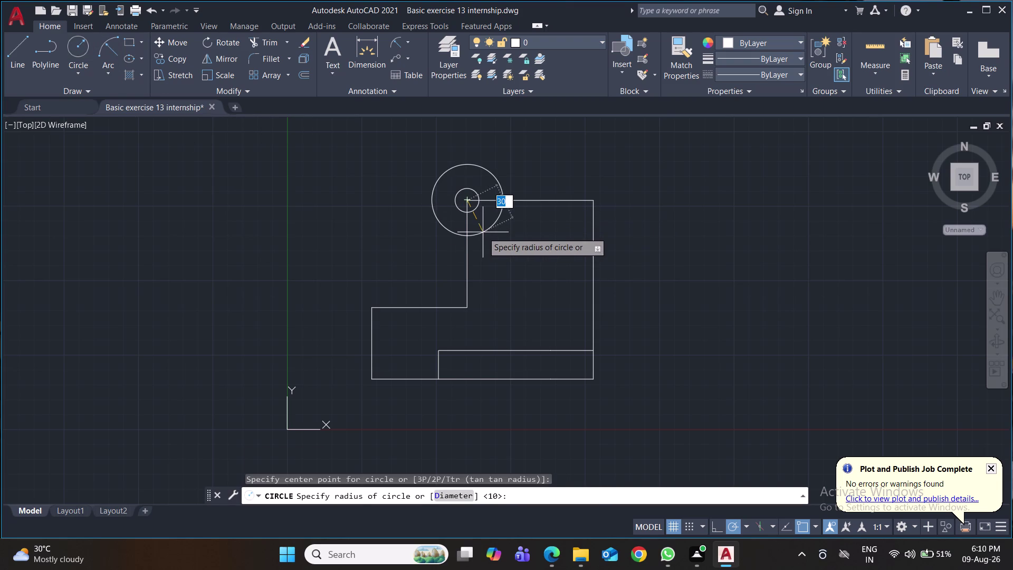
text(25)
key(Return)
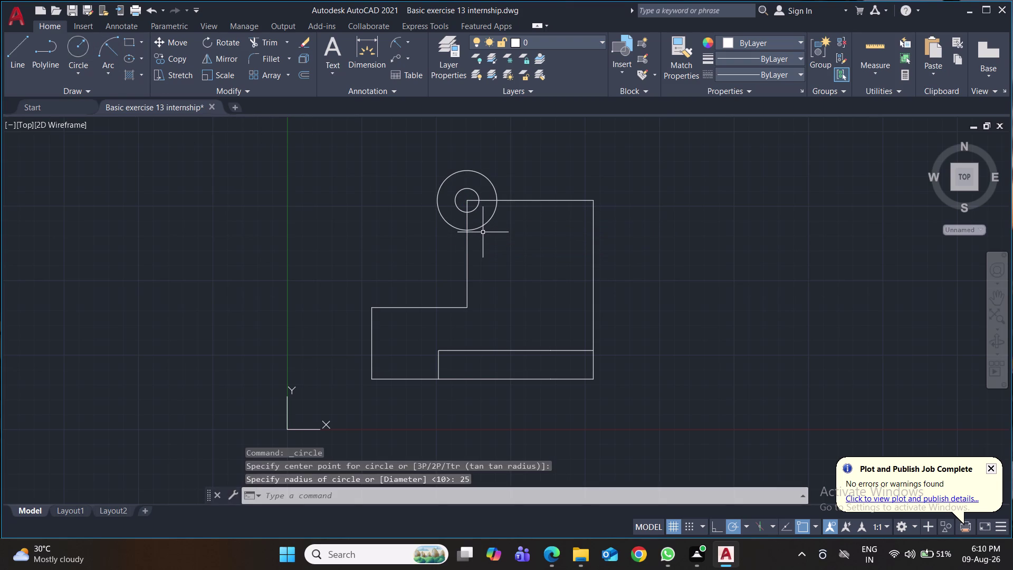
key(ctrl+s)
key(ctrl+s)
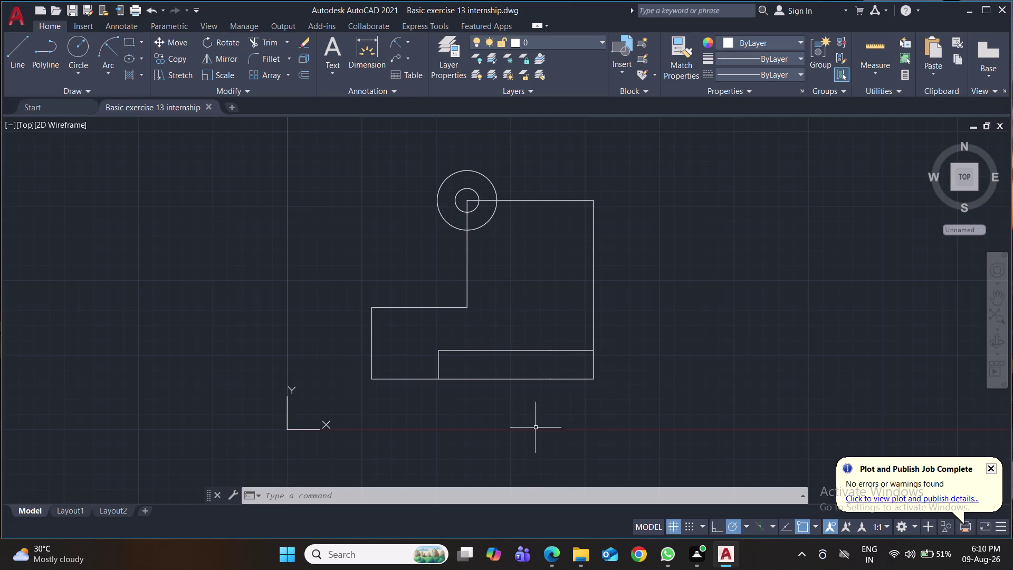
click(17, 47)
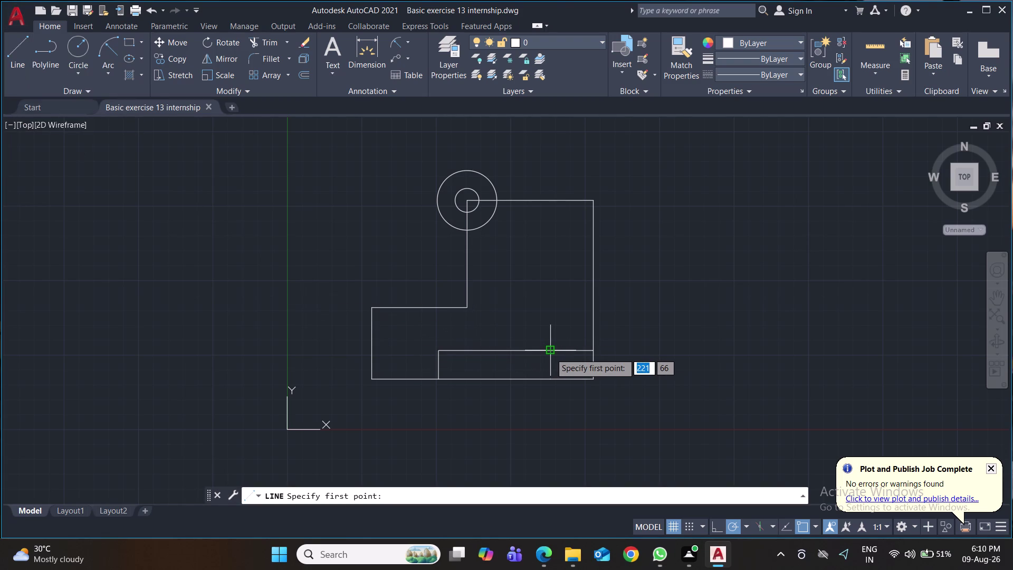
Draw a diagonal line from the lower horizontal edge to the top circles' centre.
click(551, 354)
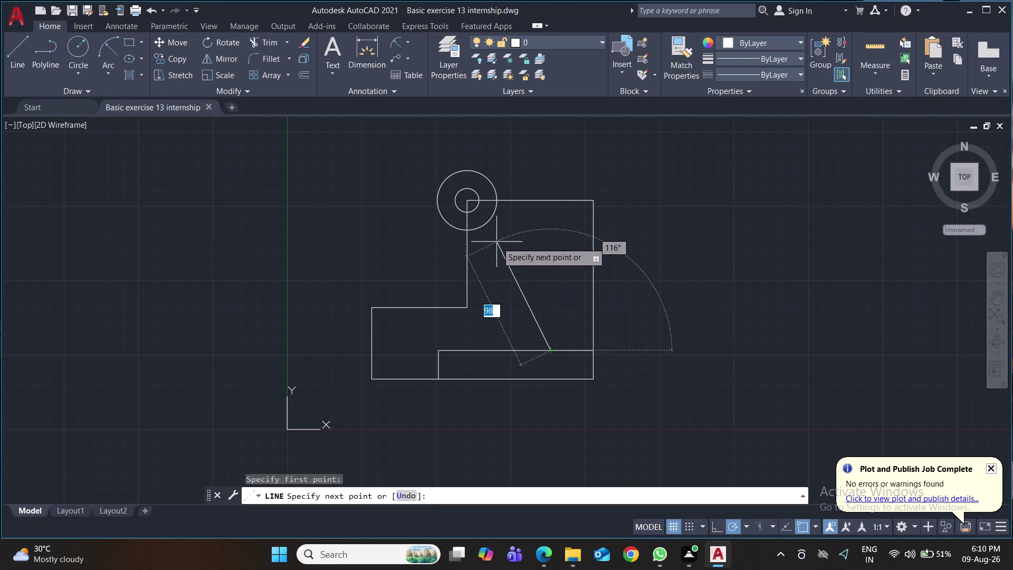
click(470, 202)
key(Return)
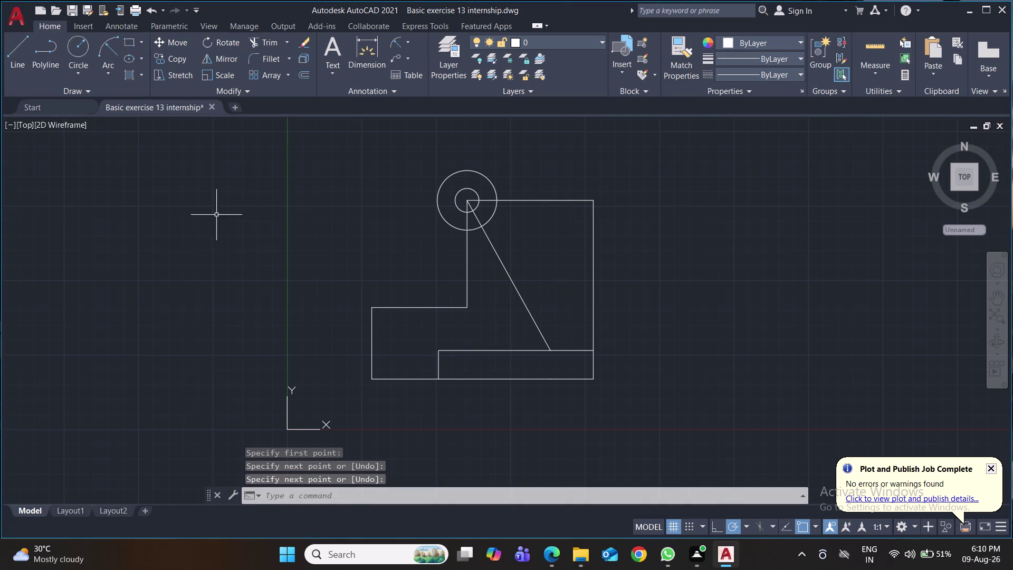
click(75, 46)
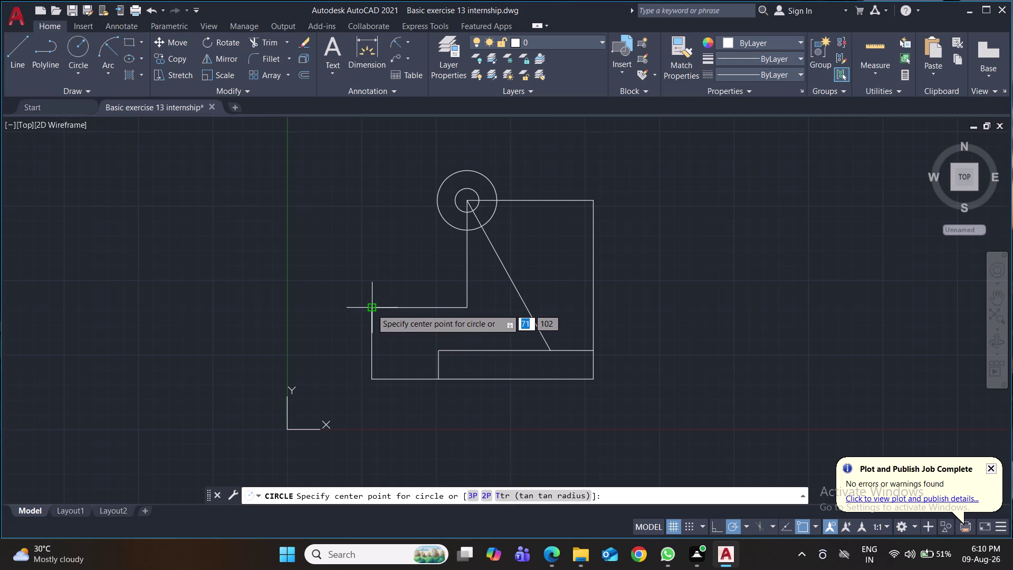
Draw radius 10 and radius 25 circles centred on the left step corner, then save.
click(371, 309)
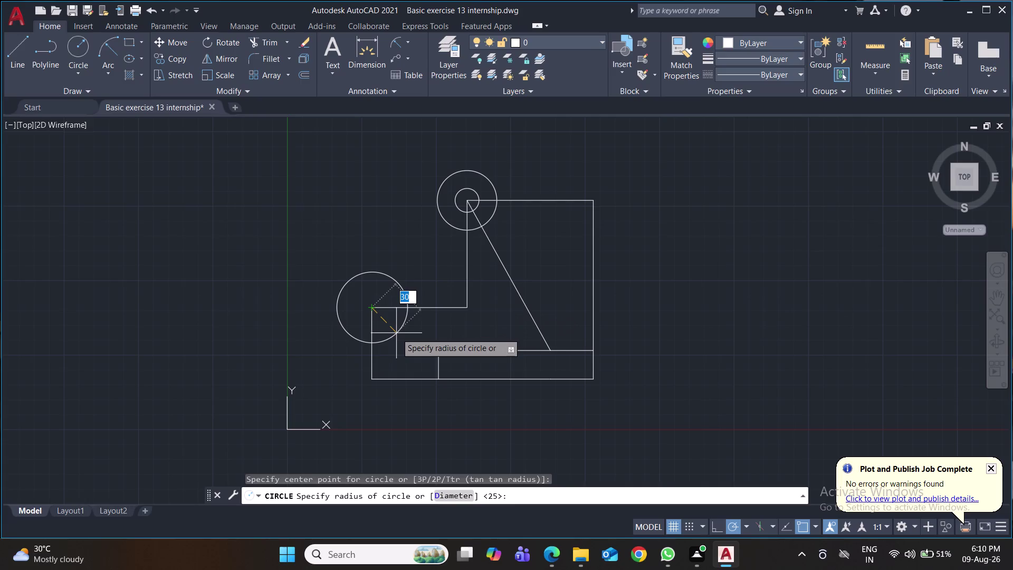
text(10)
key(Return)
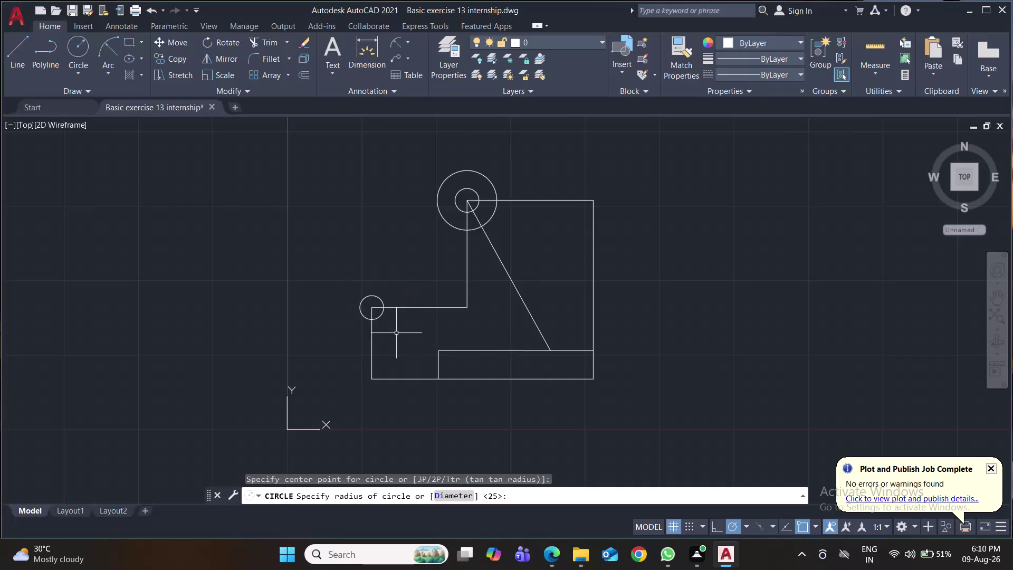
click(73, 54)
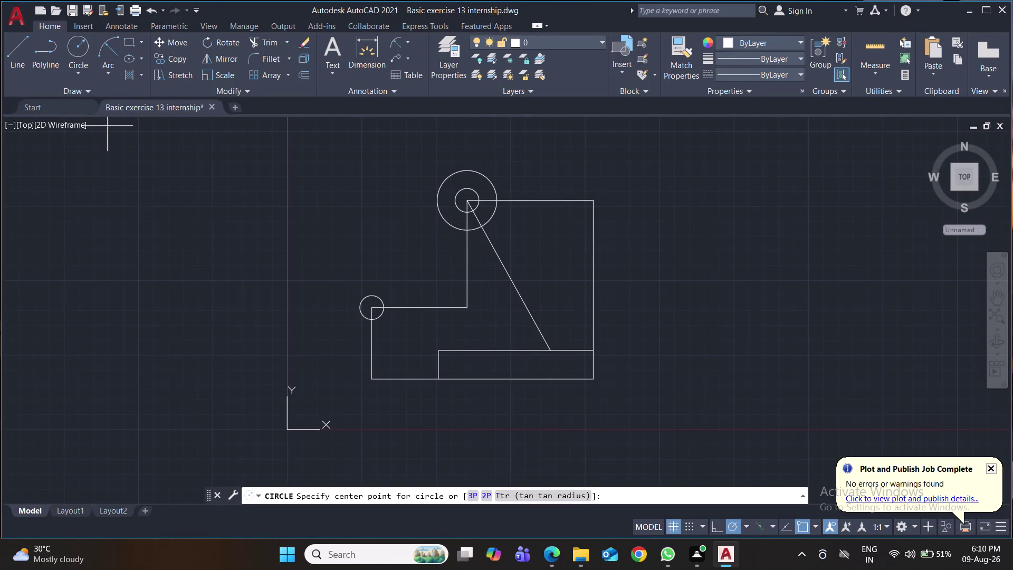
click(372, 307)
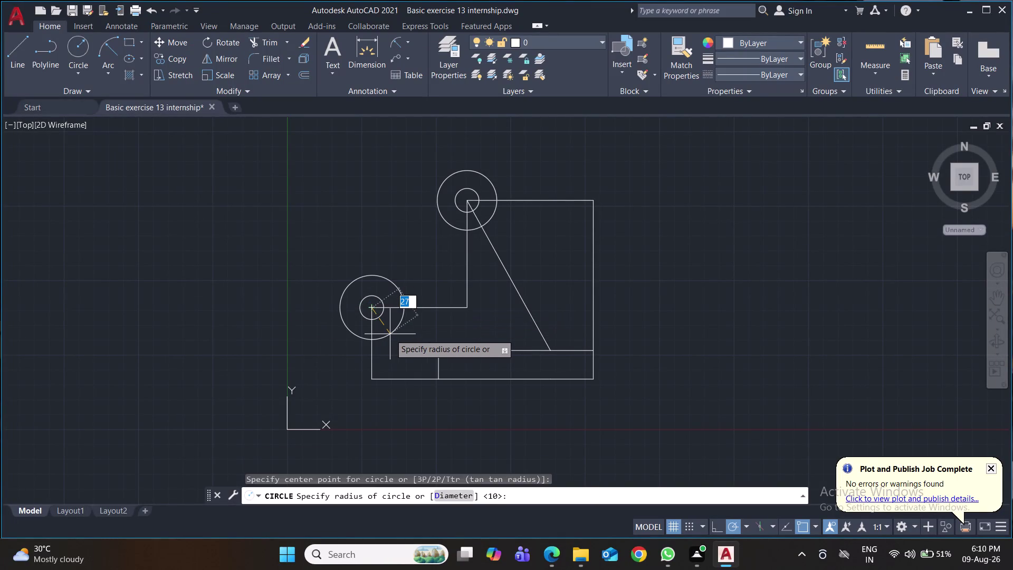
text(25)
key(Return)
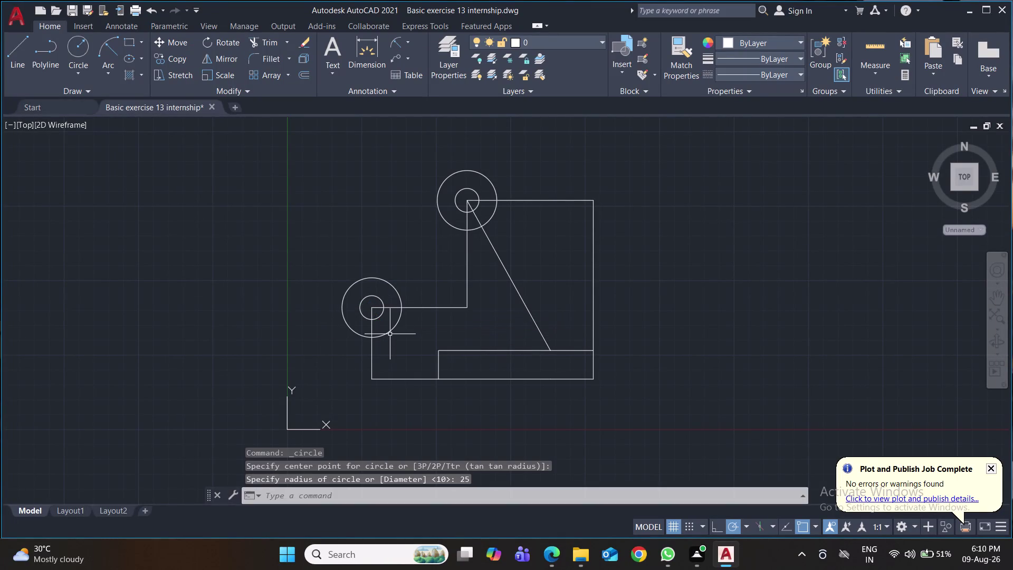
key(ctrl+s)
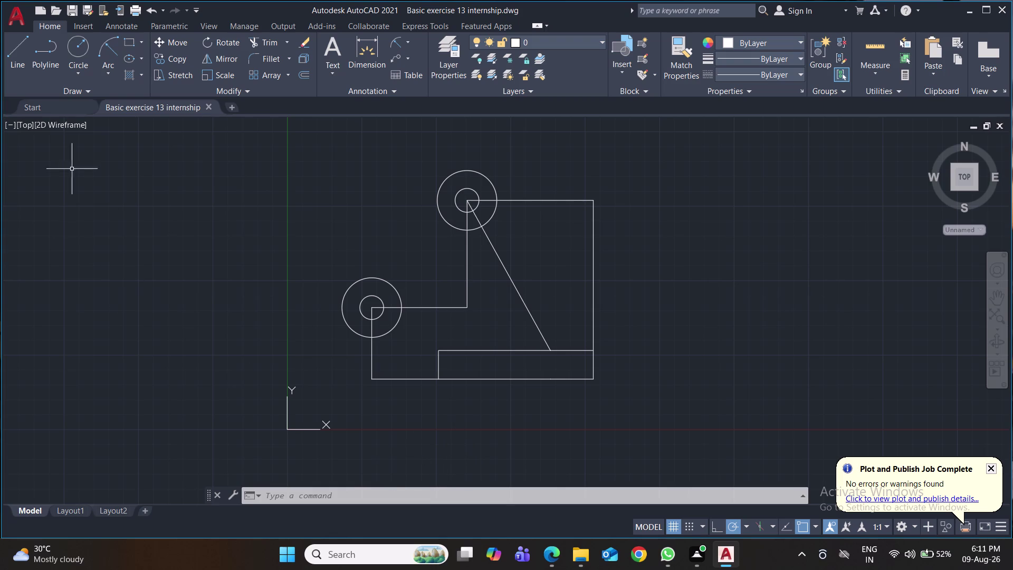
Draw a Tan, Tan, Radius circle of radius 40 touching the slanted line and lower edge.
click(71, 79)
click(98, 209)
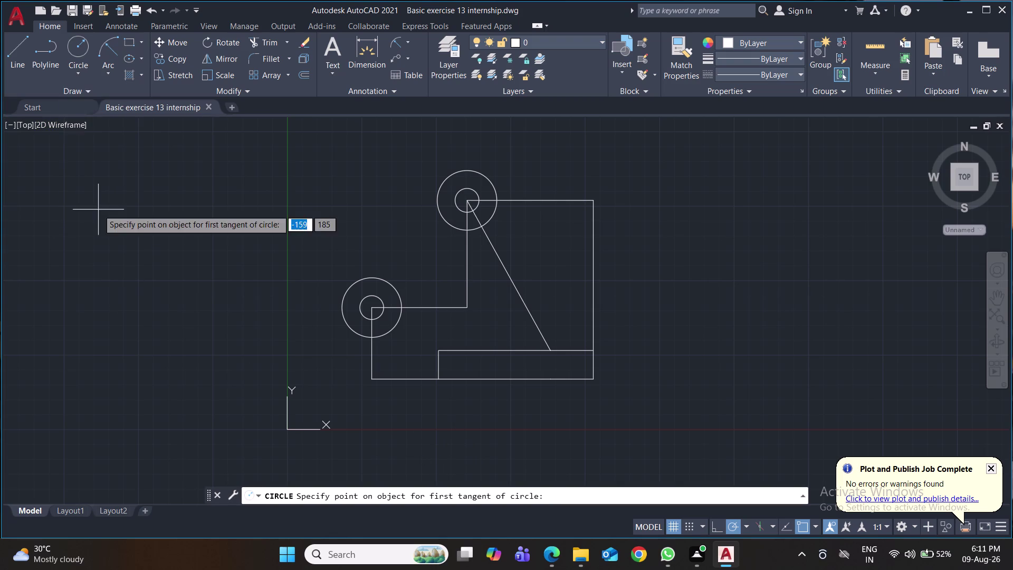
click(577, 352)
click(537, 328)
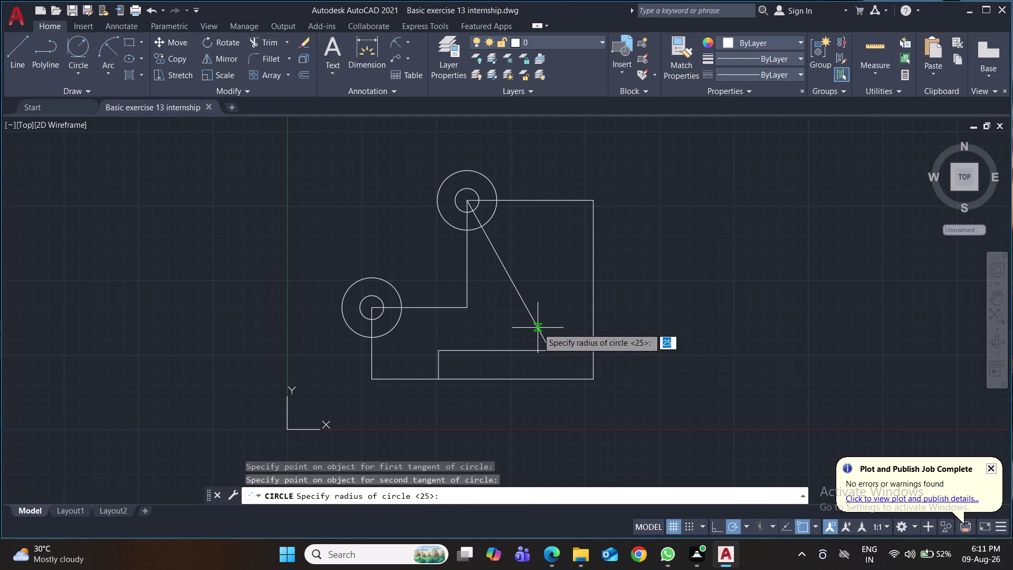
text(40)
key(Return)
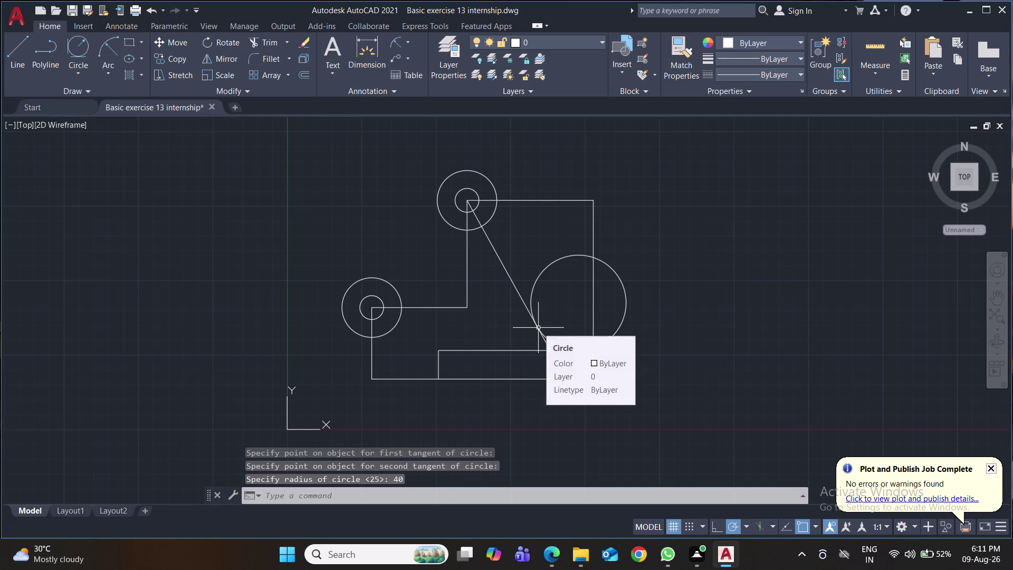
text(tr)
key(Return)
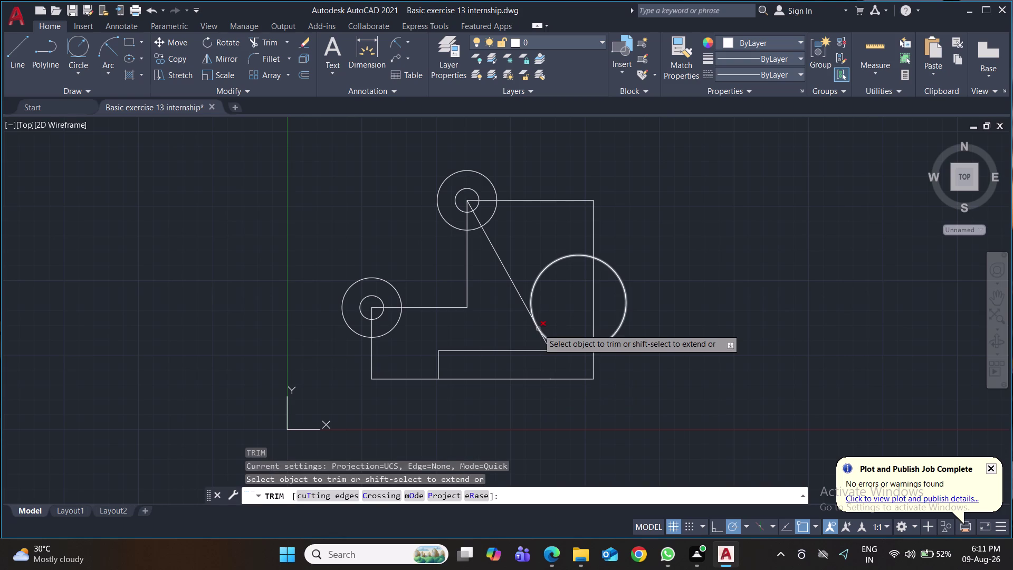
Trim three unwanted portions of the radius 40 circle, leaving the fillet arc.
click(549, 268)
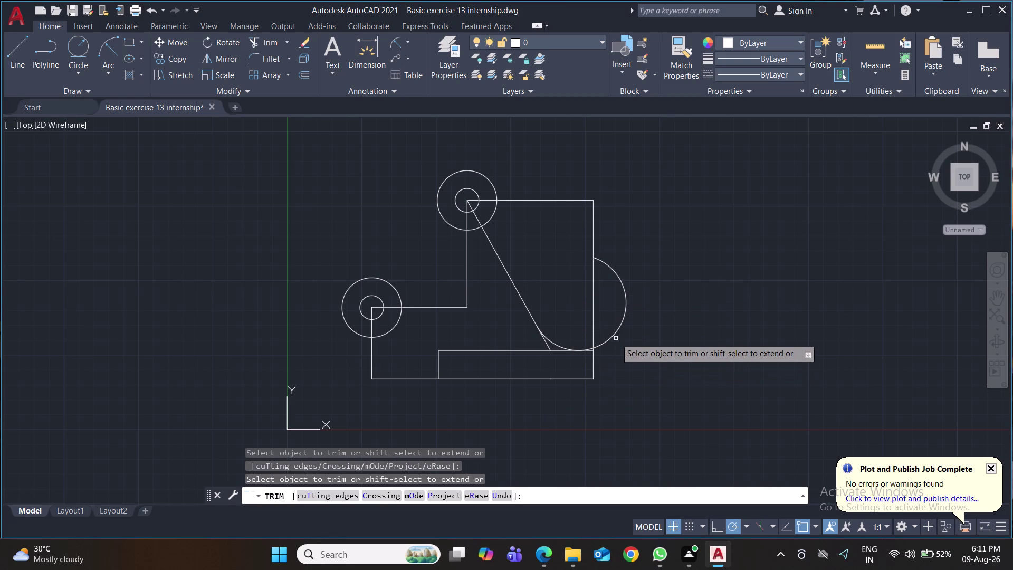
click(616, 334)
scroll(up, 3)
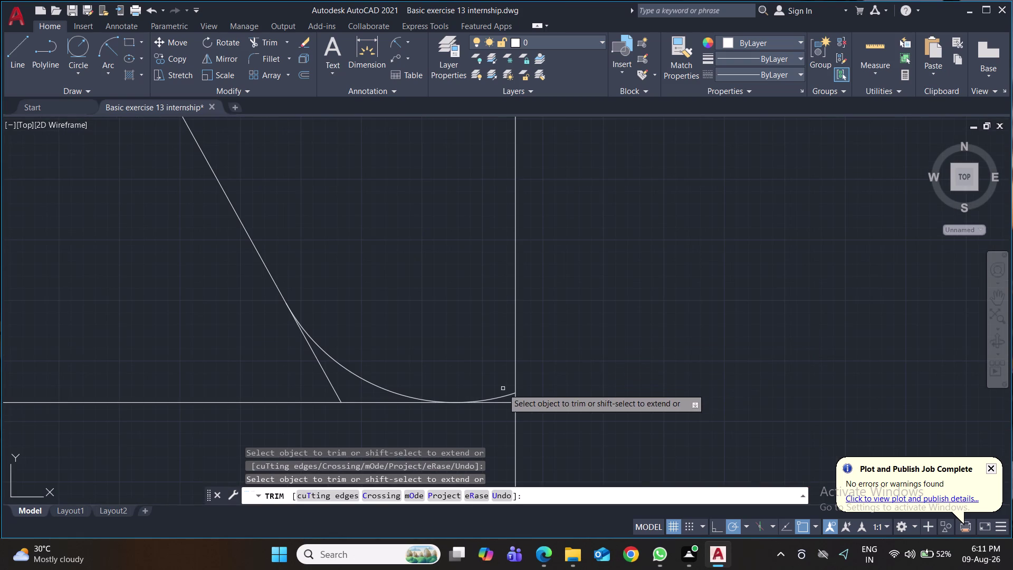
click(506, 395)
scroll(down, 3)
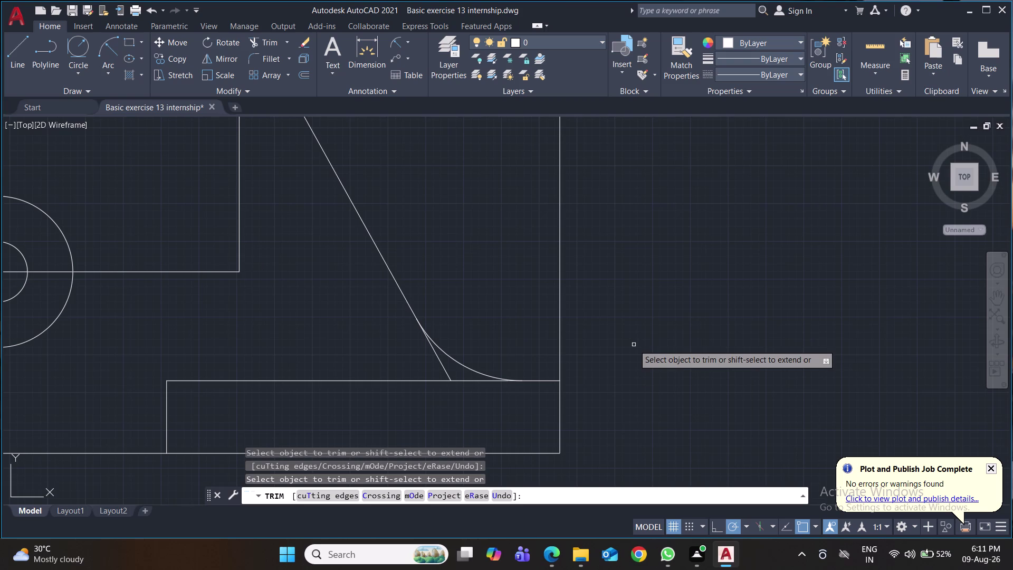
middle_drag(634, 338, 637, 288)
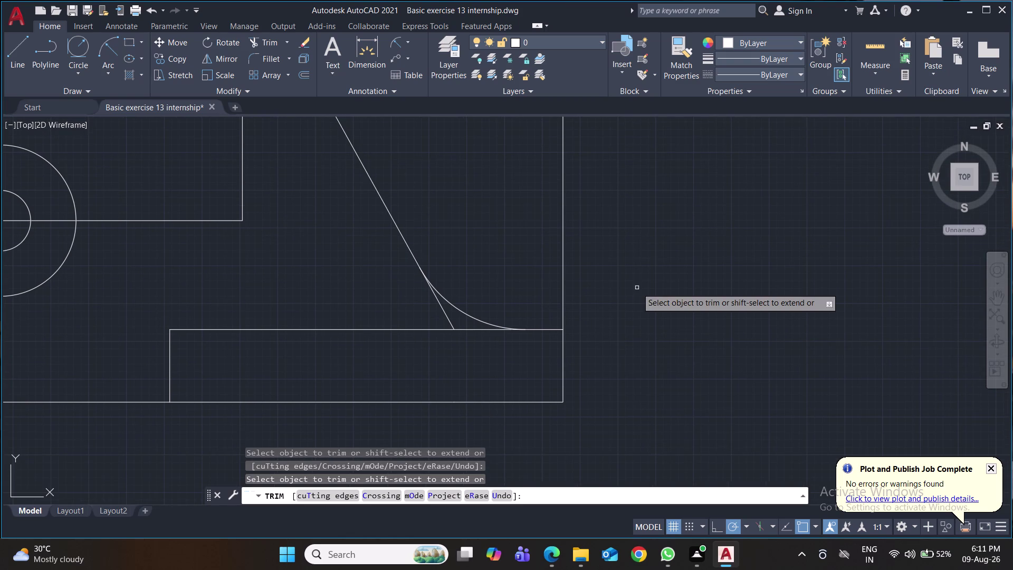
Zoom out to frame the whole profile and save the drawing.
scroll(down, 3)
scroll(down, 3)
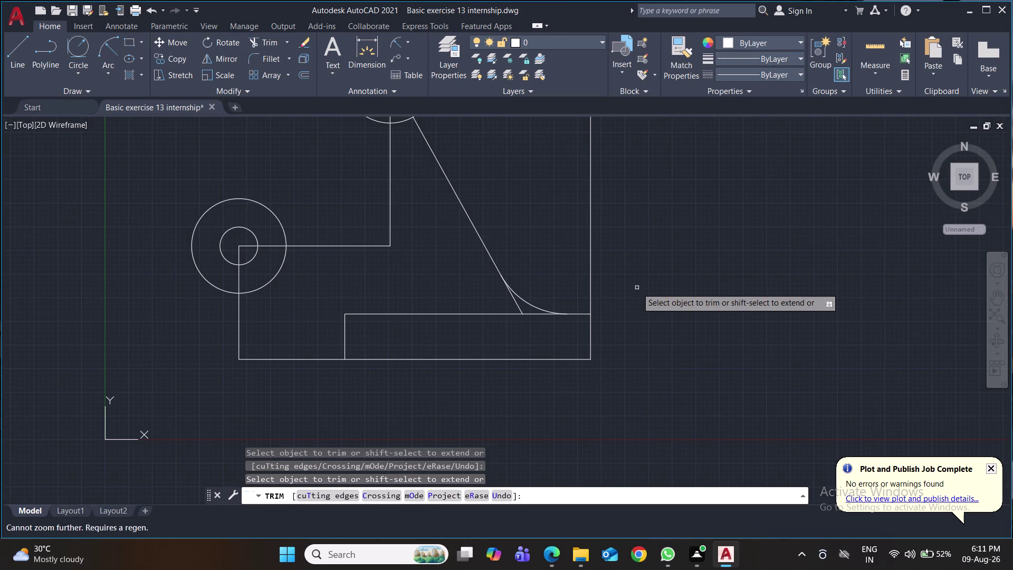
middle_drag(637, 288, 643, 322)
scroll(down, 3)
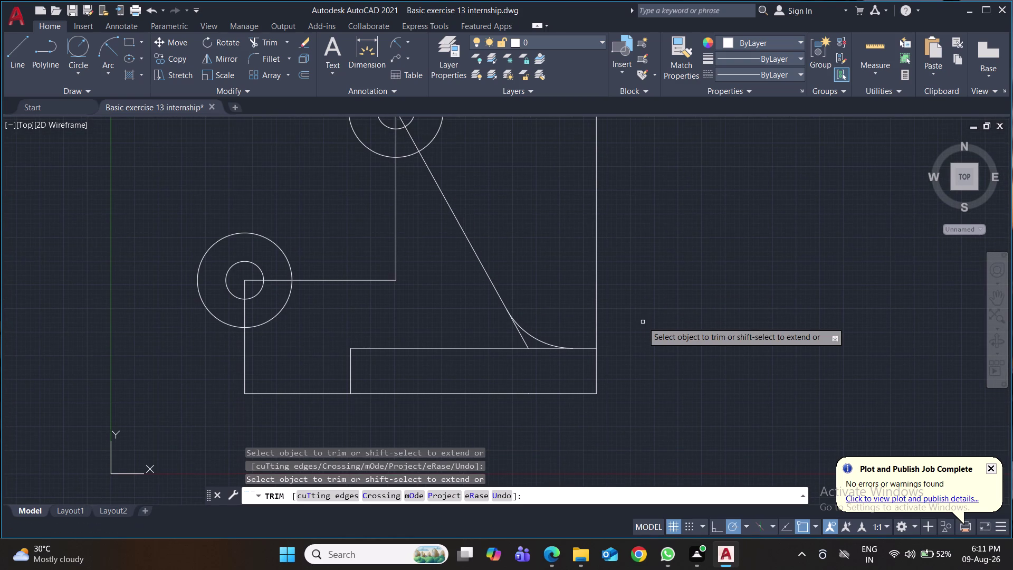
scroll(down, 3)
scroll(down, 3)
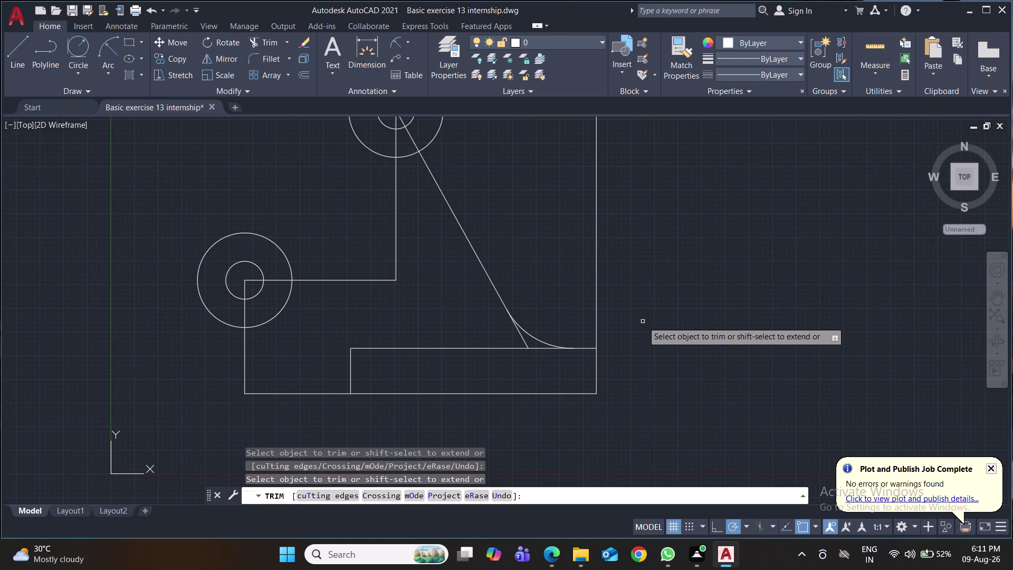
scroll(down, 3)
scroll(down, 3)
middle_drag(690, 325, 686, 376)
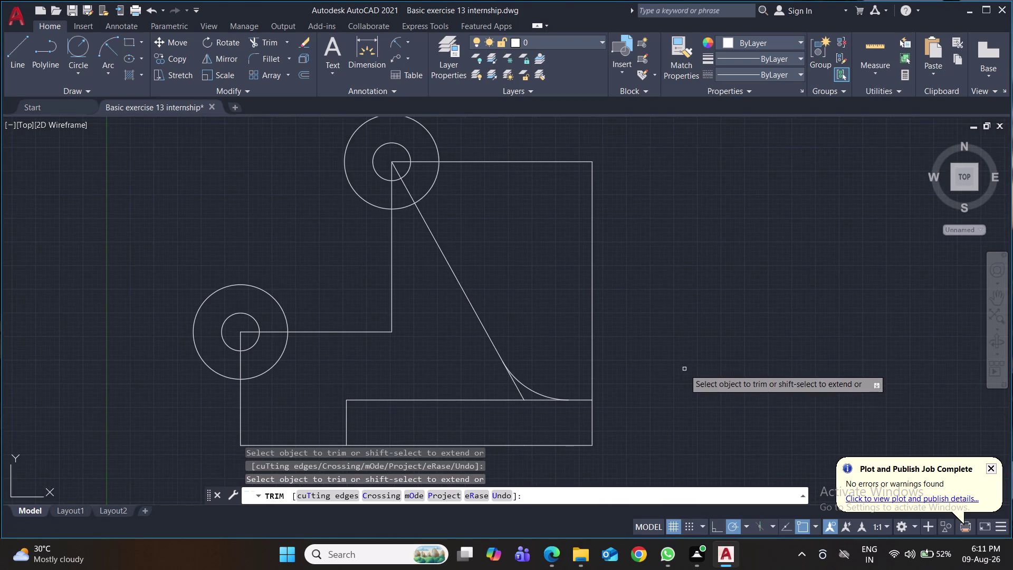
scroll(down, 3)
scroll(down, 3)
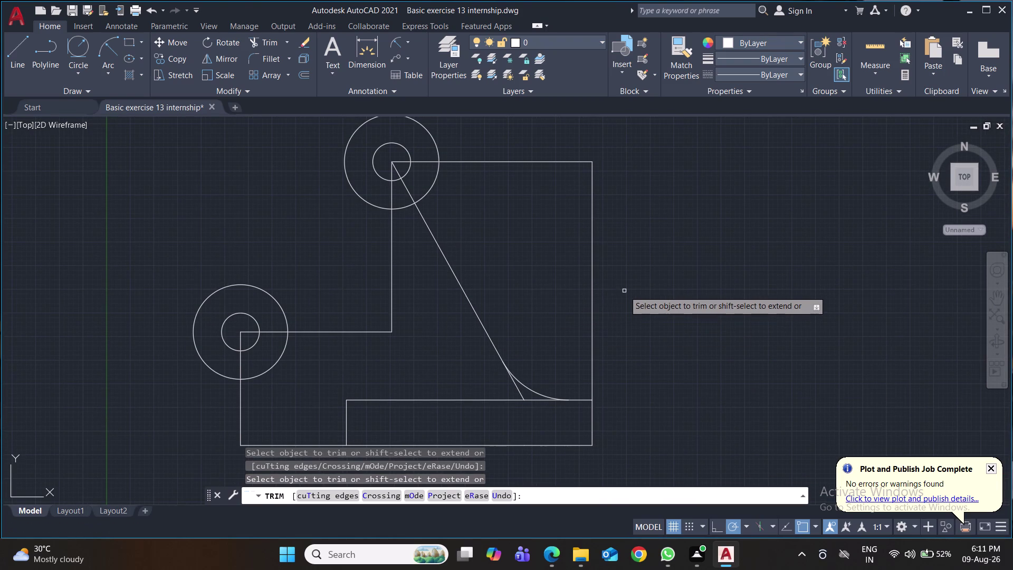
key(ctrl+s)
key(ctrl+s)
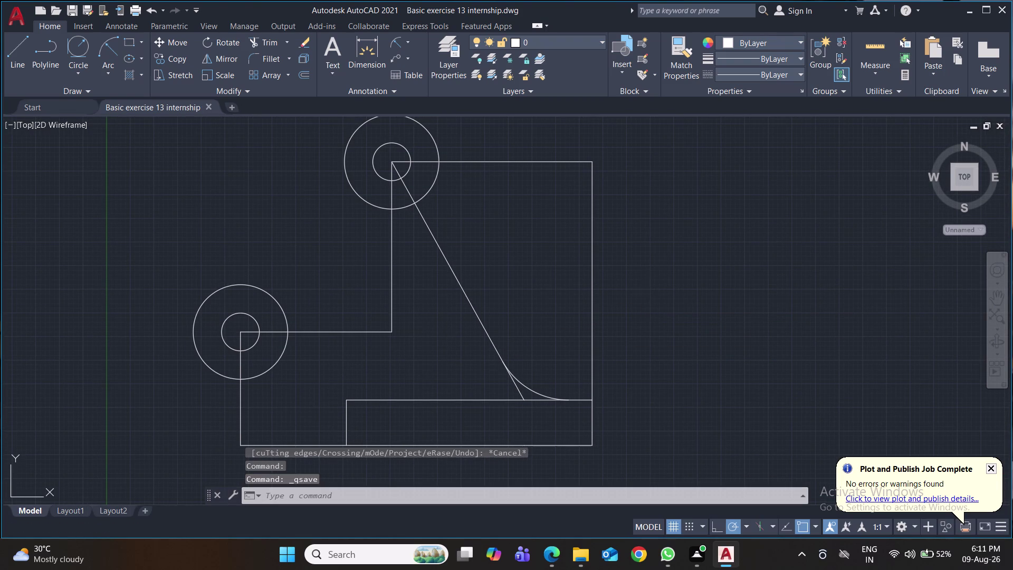
scroll(down, 3)
middle_drag(649, 293, 564, 280)
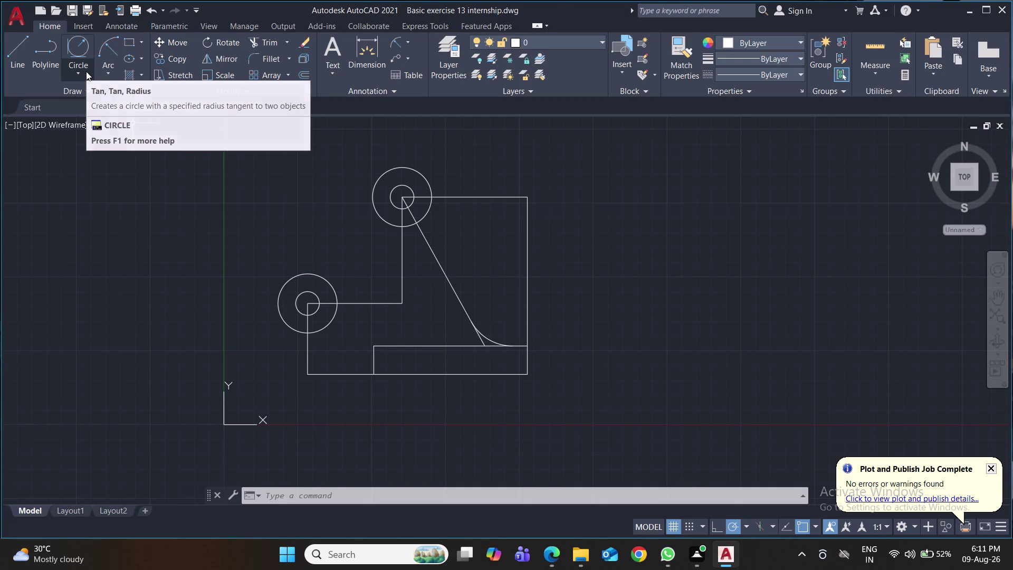
Draw a radius 175 arc from the top outer circle to the left outer circle.
click(111, 72)
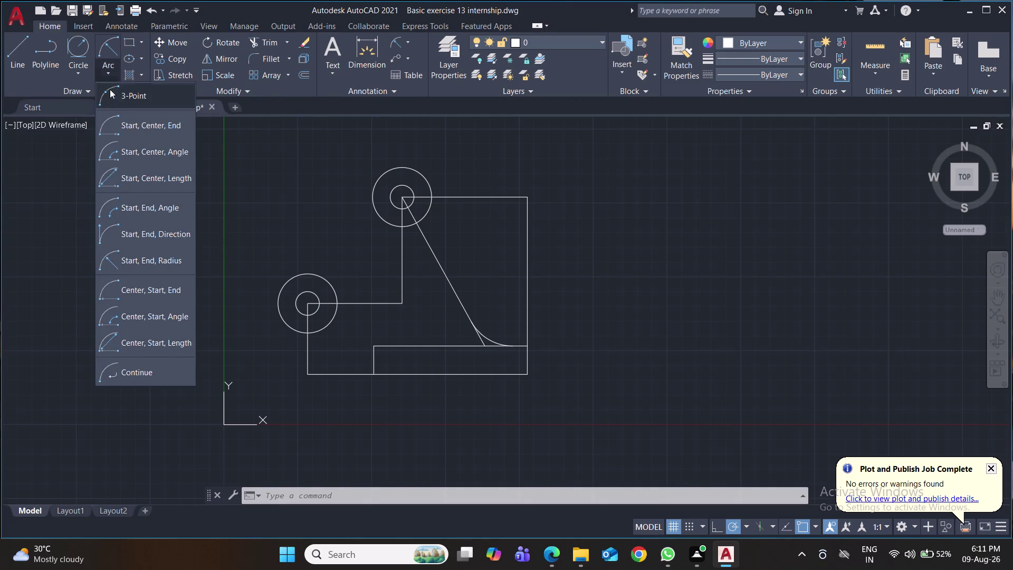
click(143, 264)
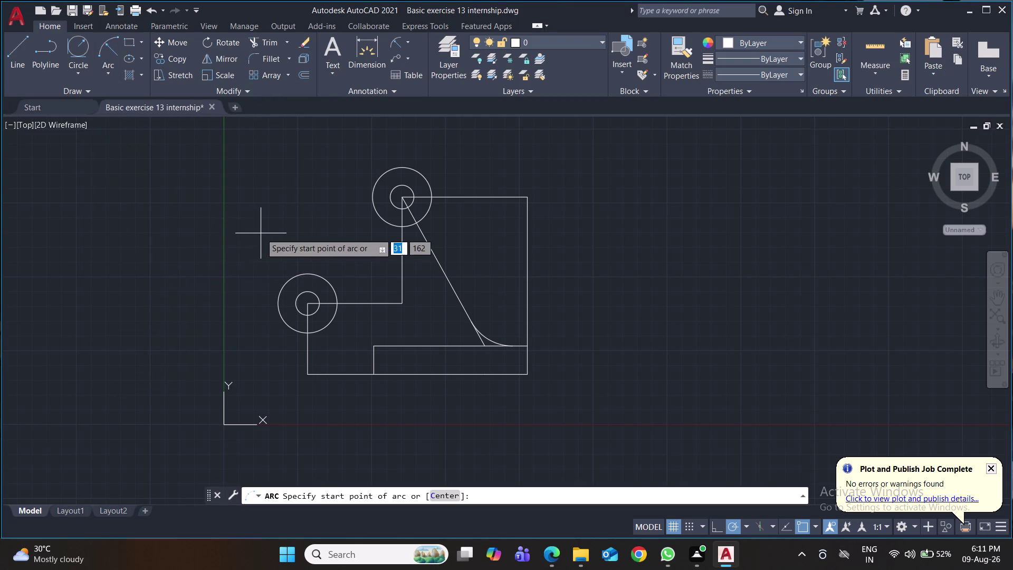
click(400, 168)
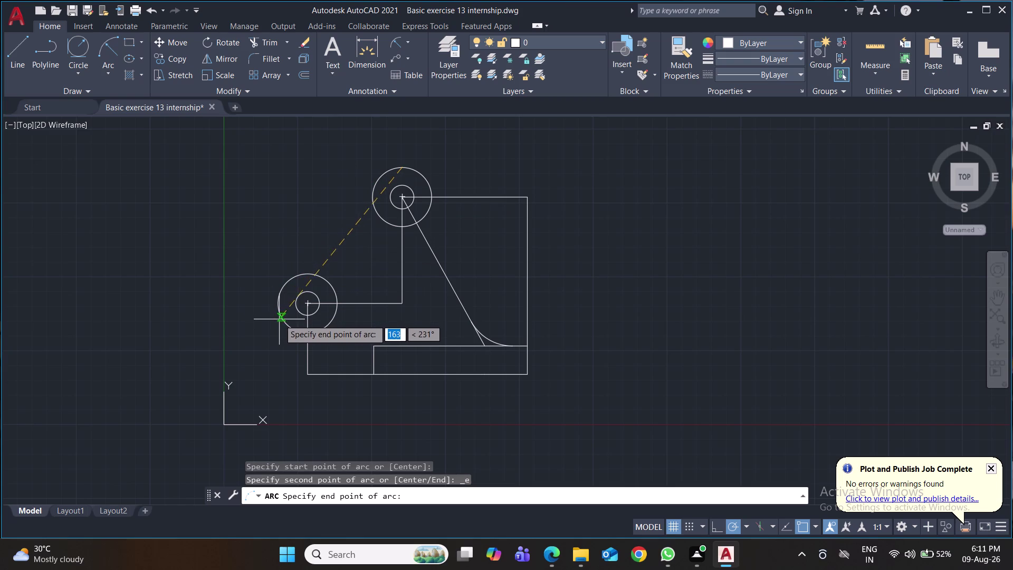
click(278, 303)
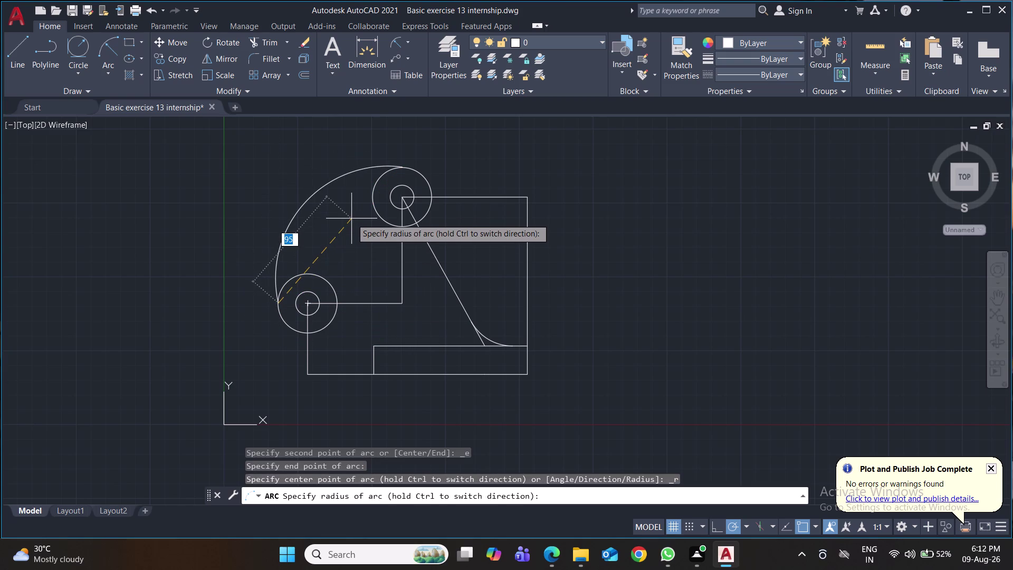
text(175)
key(Return)
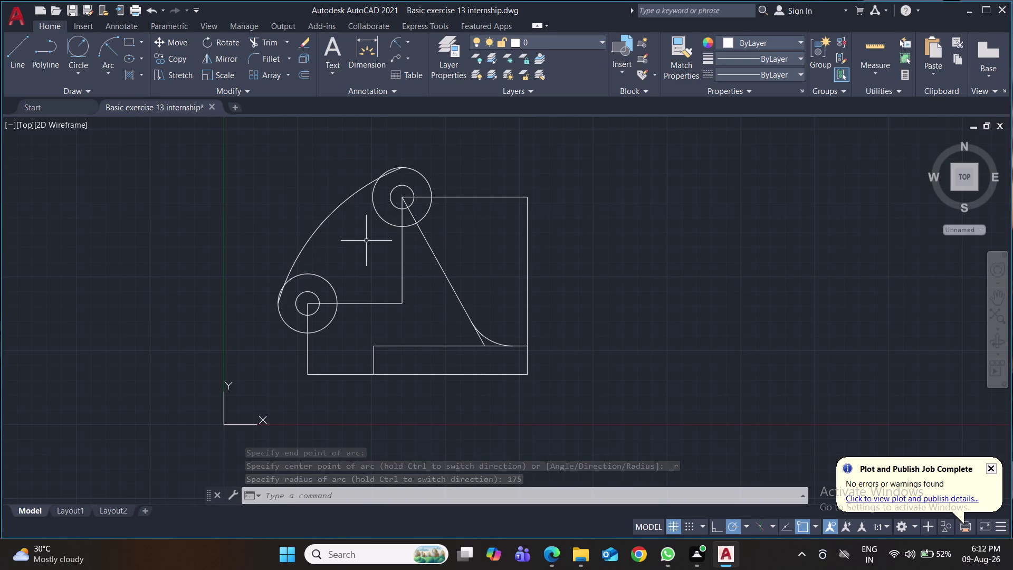
Add an R175 radius dimension to the new arc.
click(406, 39)
click(398, 41)
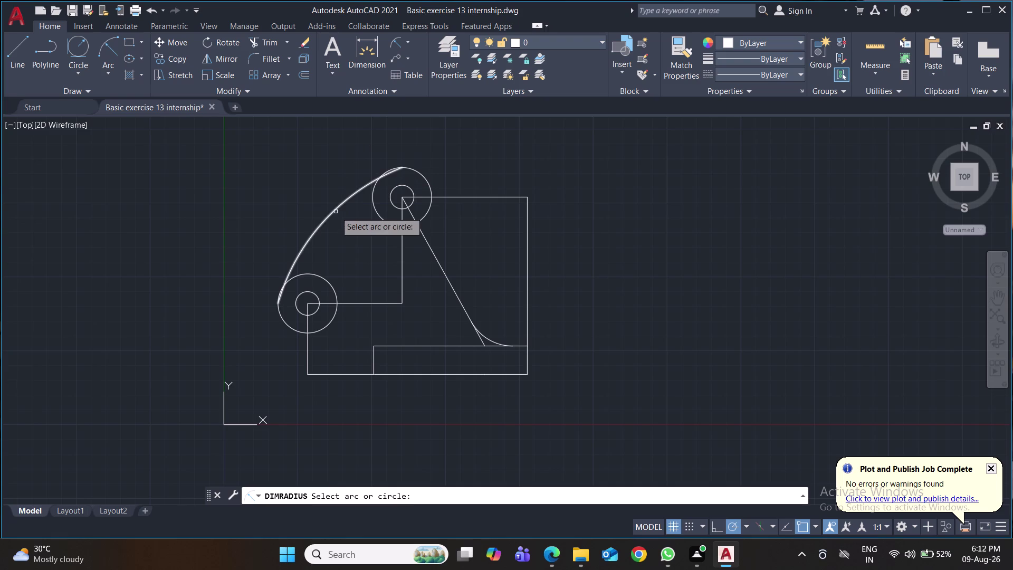
click(336, 212)
click(299, 185)
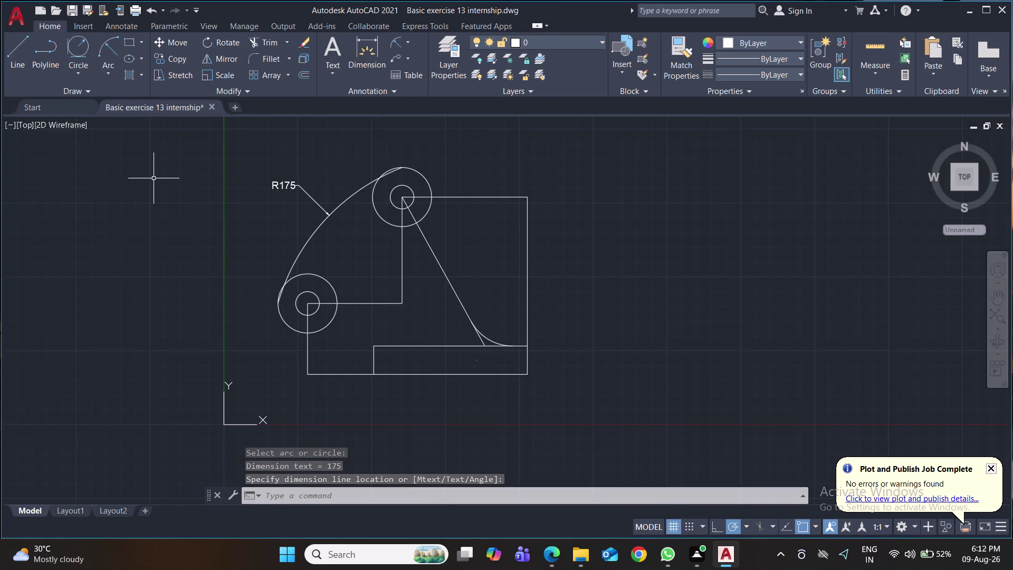
Draw an R175 circle tangent to the upper and lower boss circles.
click(80, 44)
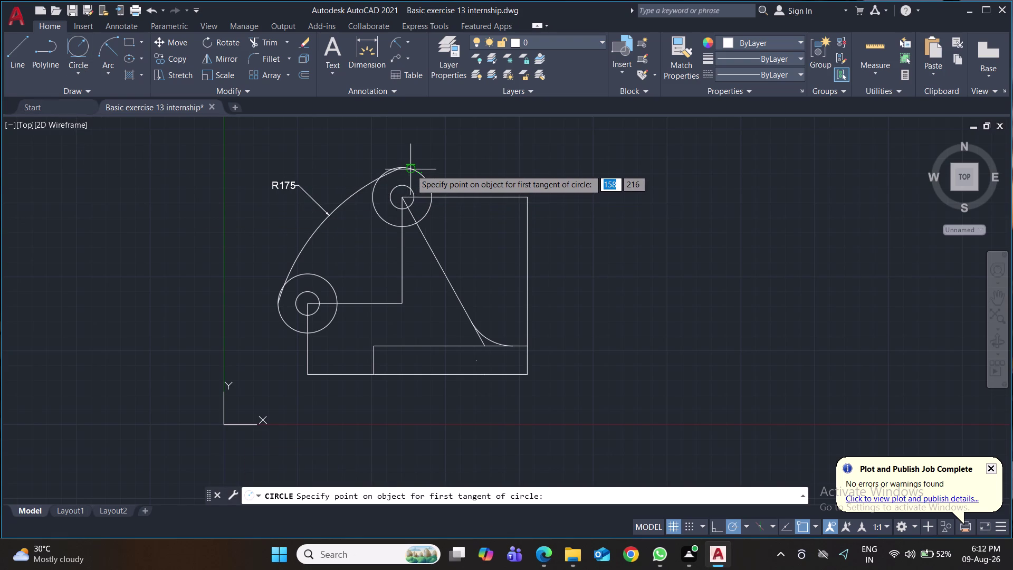
click(411, 169)
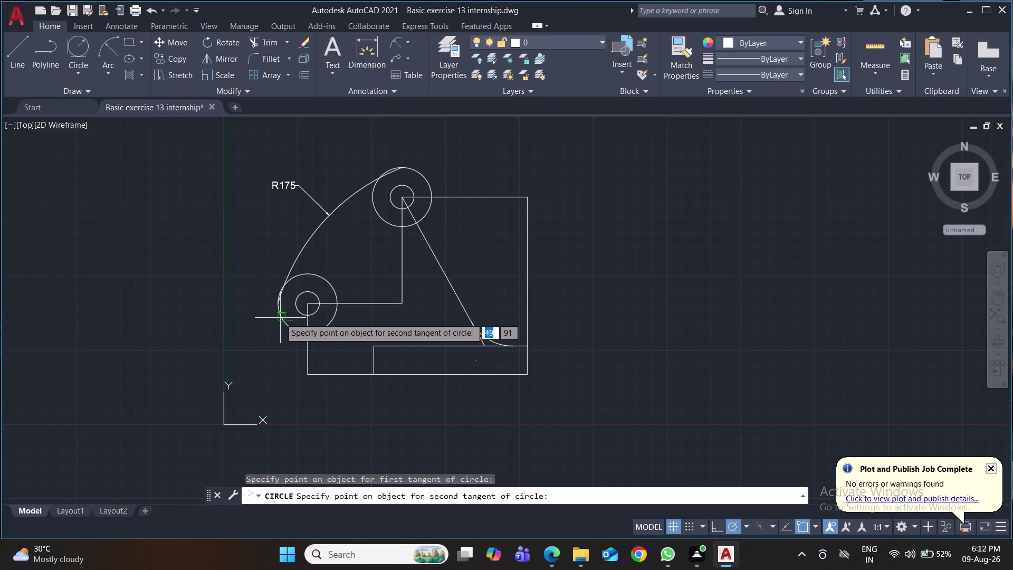
click(280, 317)
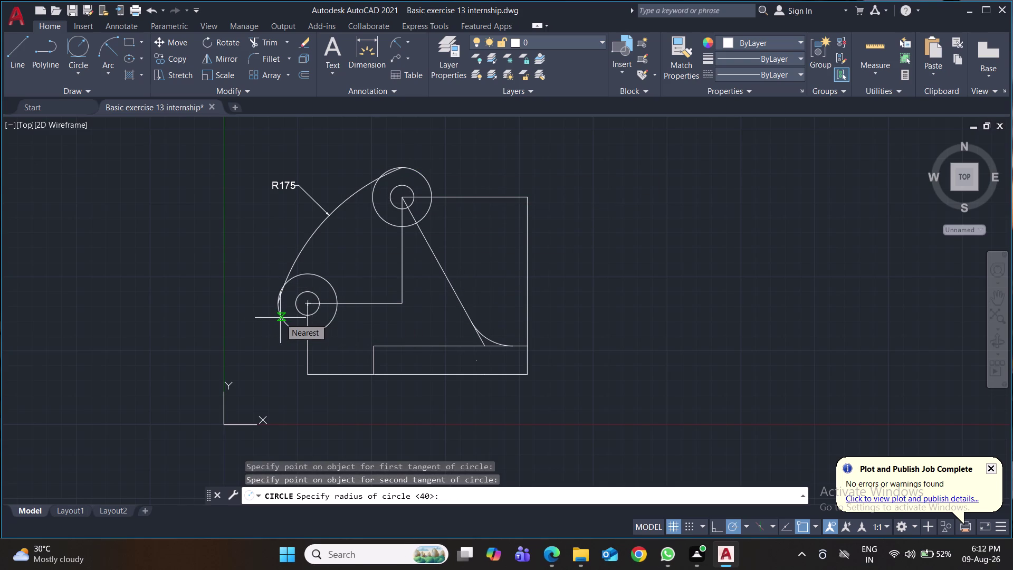
text(175)
key(Return)
Delete the old upper-left arc and its R175 dimension.
click(334, 211)
key(Delete)
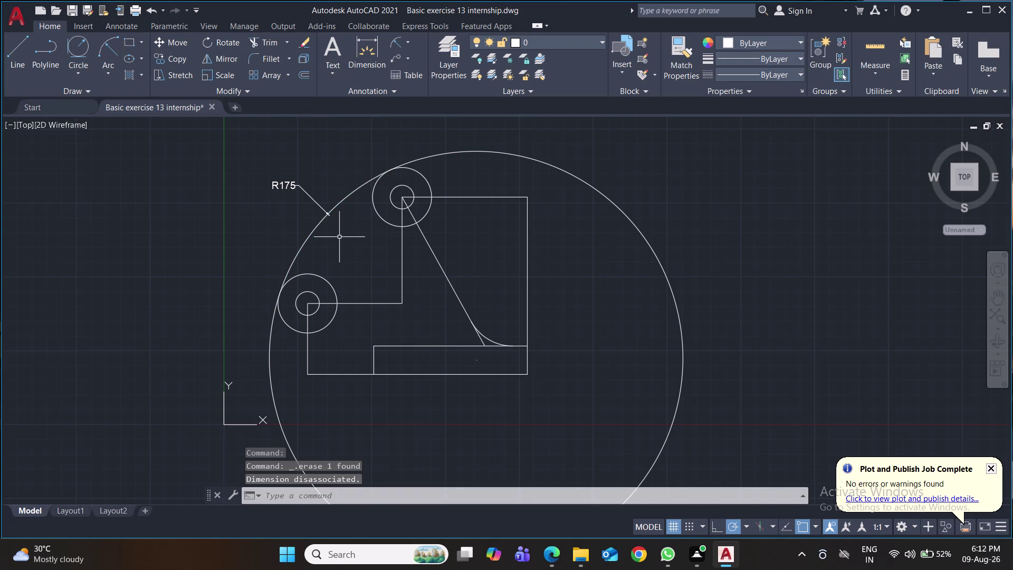
click(304, 193)
key(Delete)
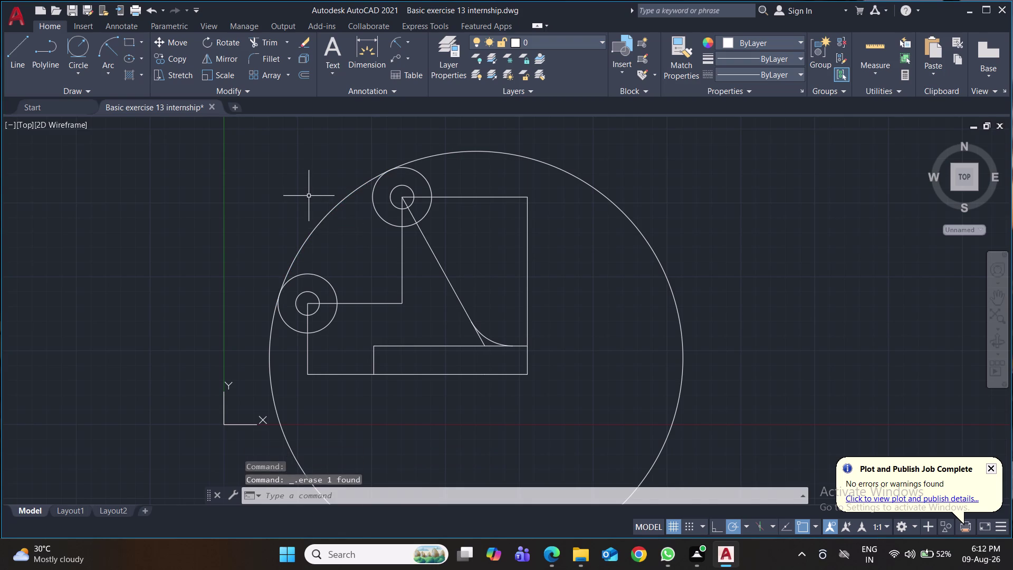
Trim away the excess of the large tangent circle and save the drawing.
text(tr)
key(Return)
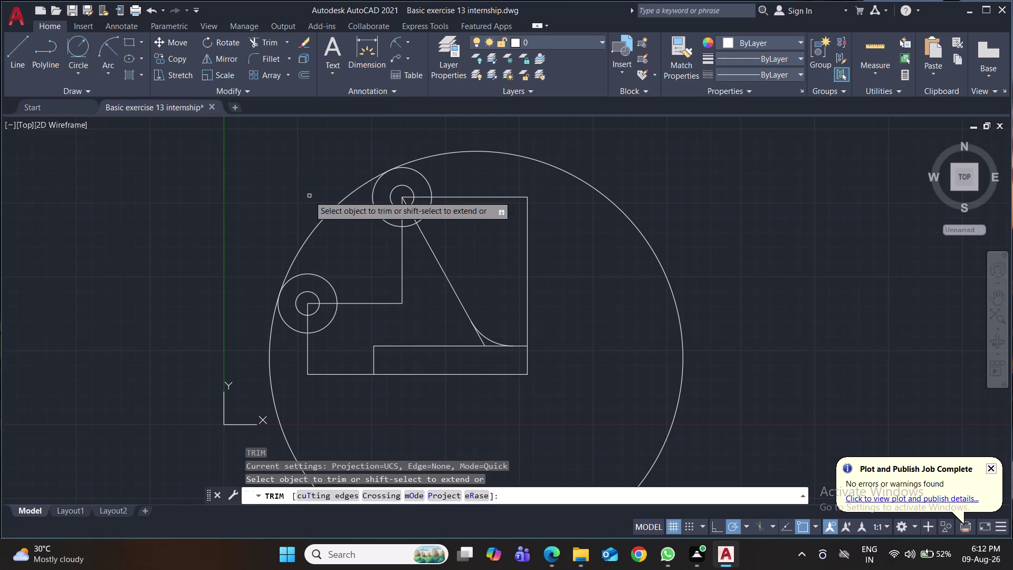
click(502, 153)
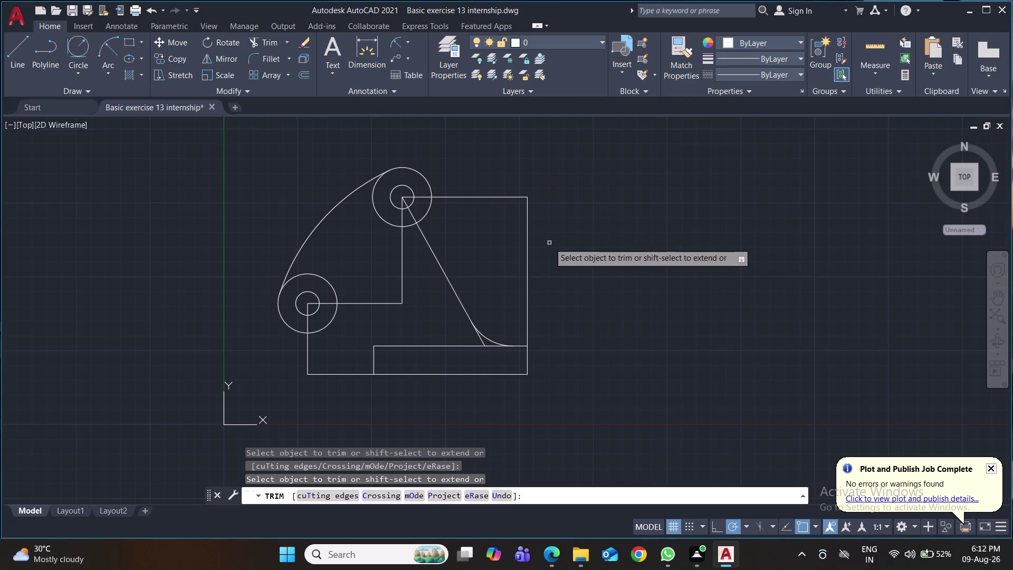
key(ctrl+s)
key(ctrl+s)
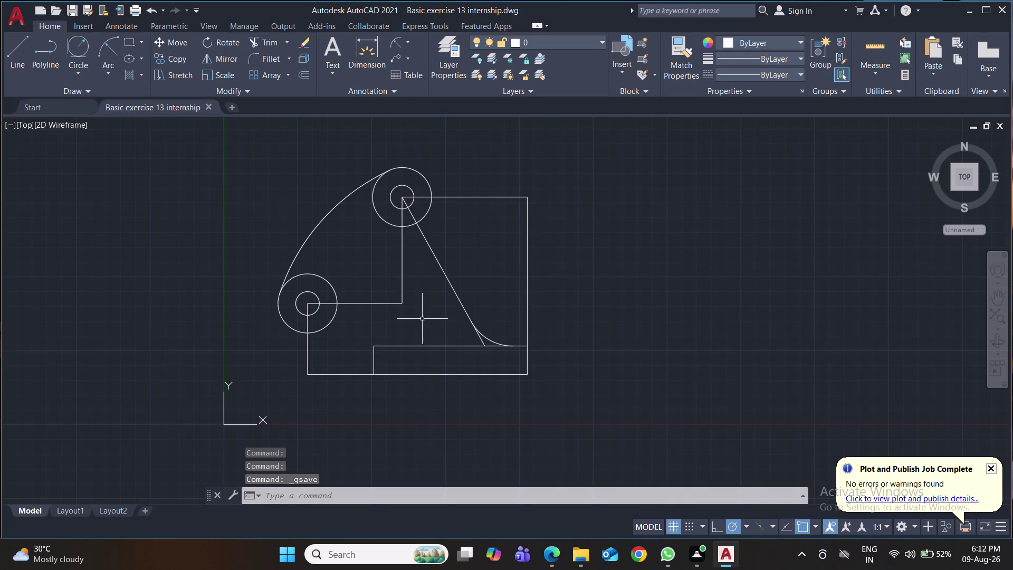
Erase the inner L-shaped construction lines and save.
click(404, 297)
click(377, 302)
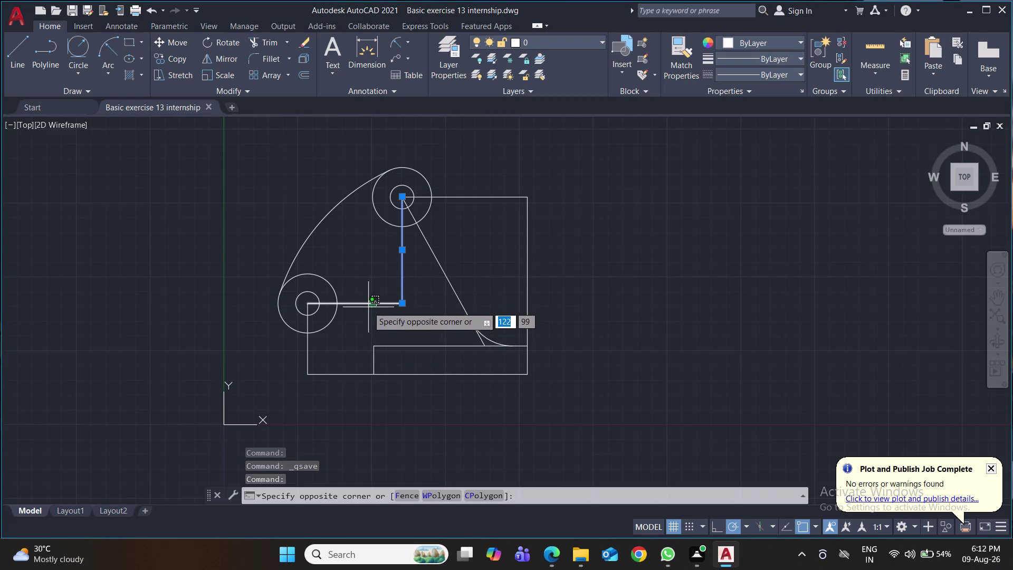
click(368, 303)
click(367, 302)
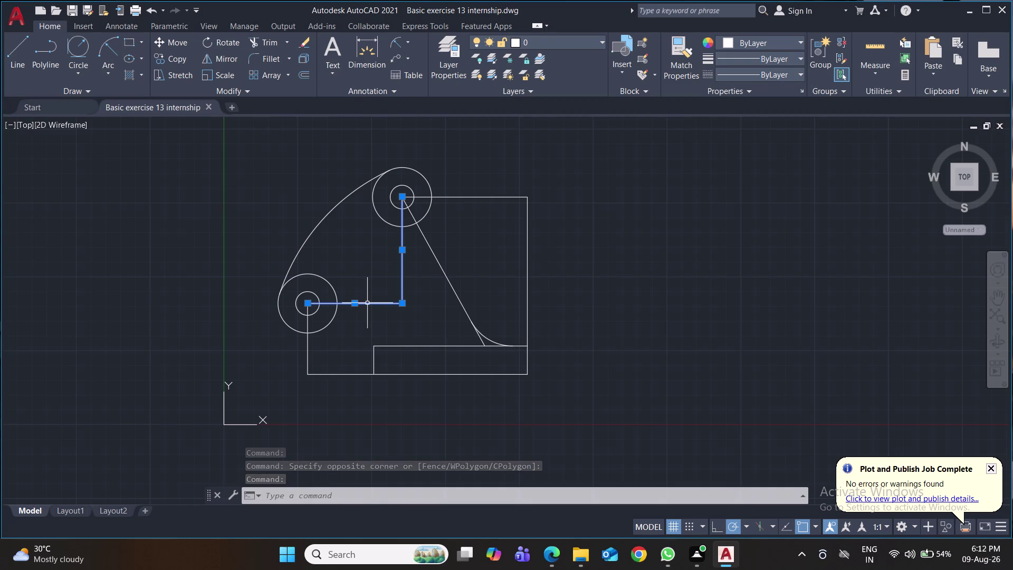
key(Delete)
key(ctrl+s)
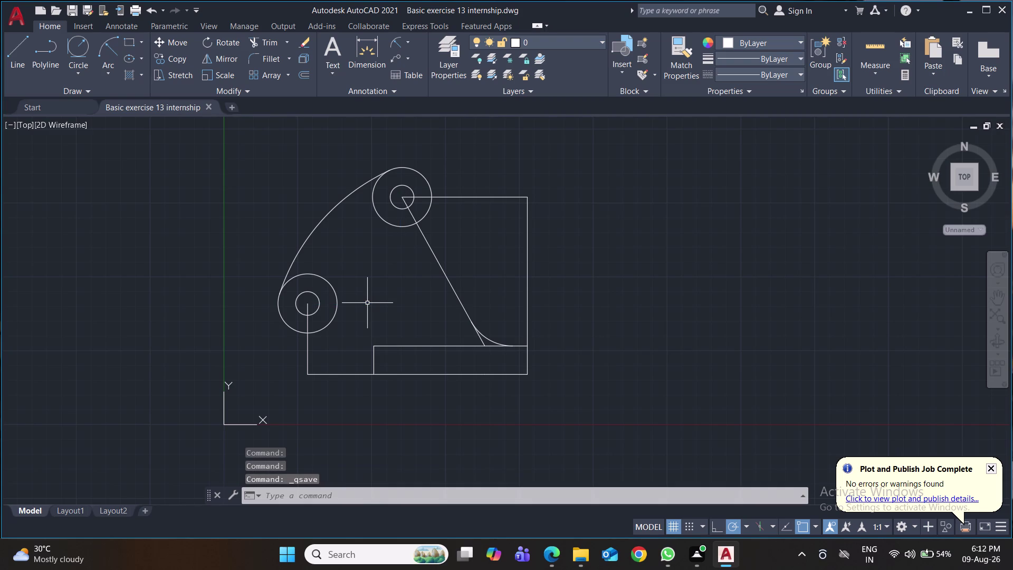
Erase the left, top and right outline lines and save again.
click(307, 353)
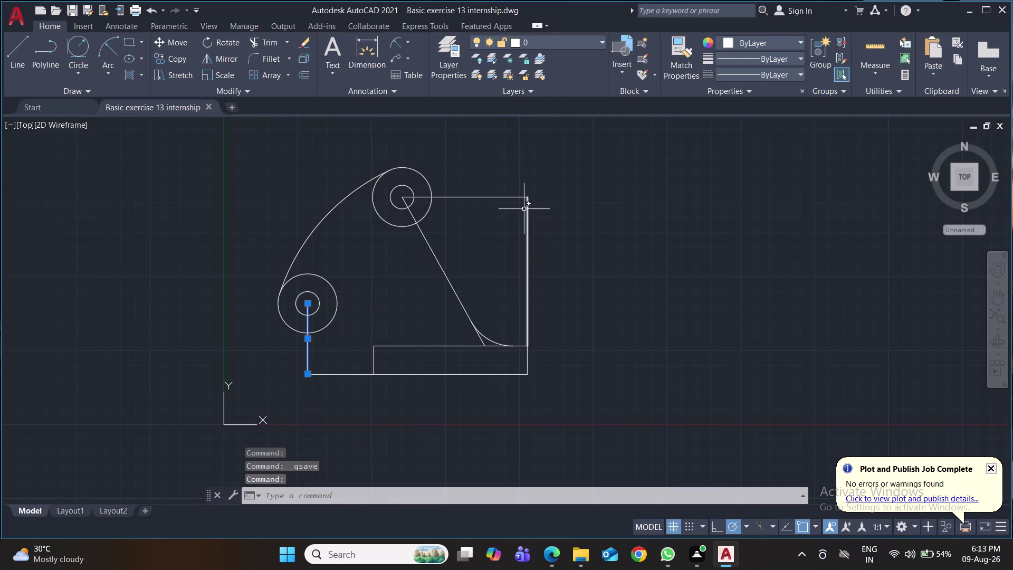
click(515, 197)
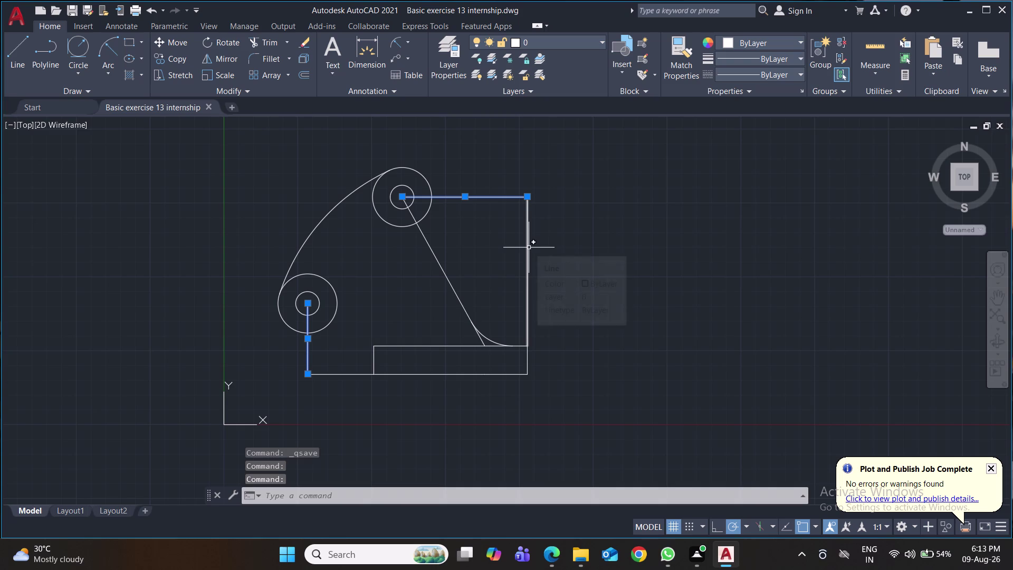
click(529, 248)
key(Delete)
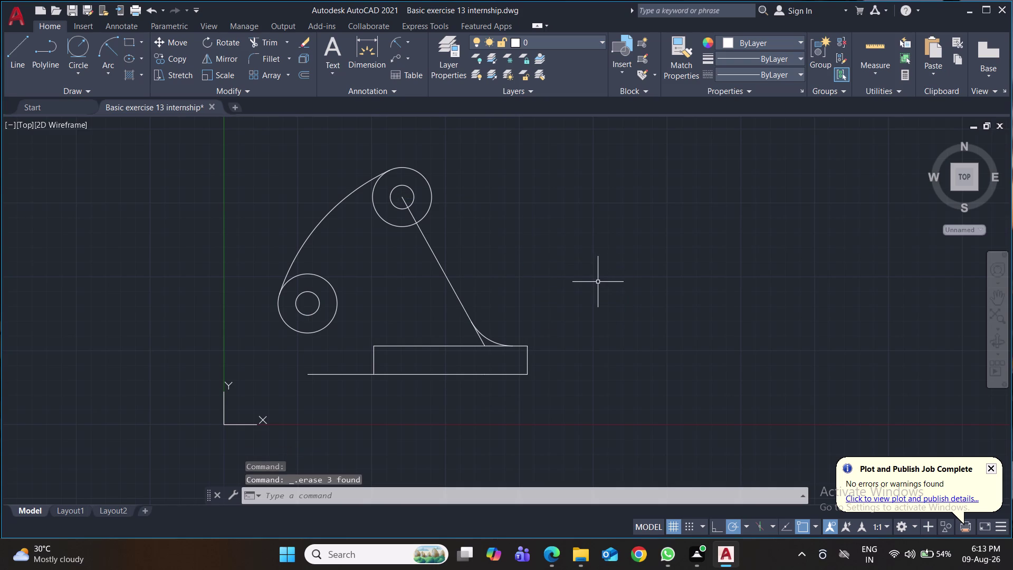
key(ctrl+s)
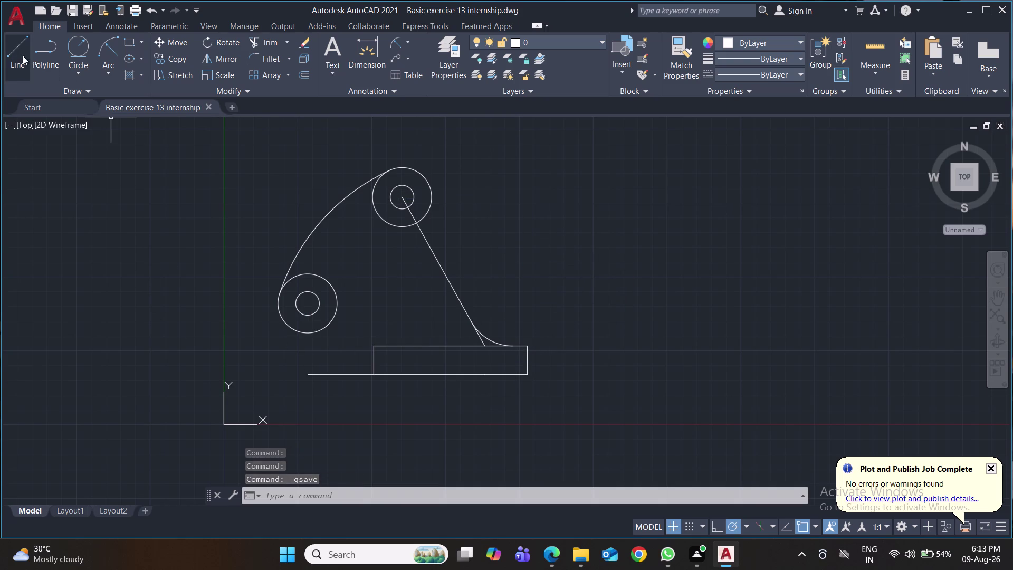
Draw a vertical line up from the base's top-left corner.
click(14, 50)
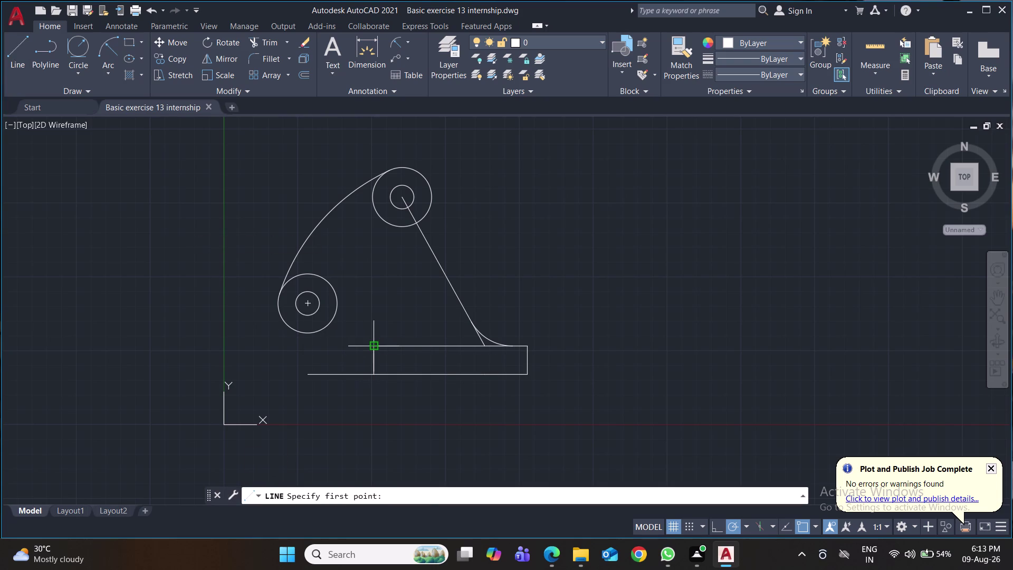
click(375, 349)
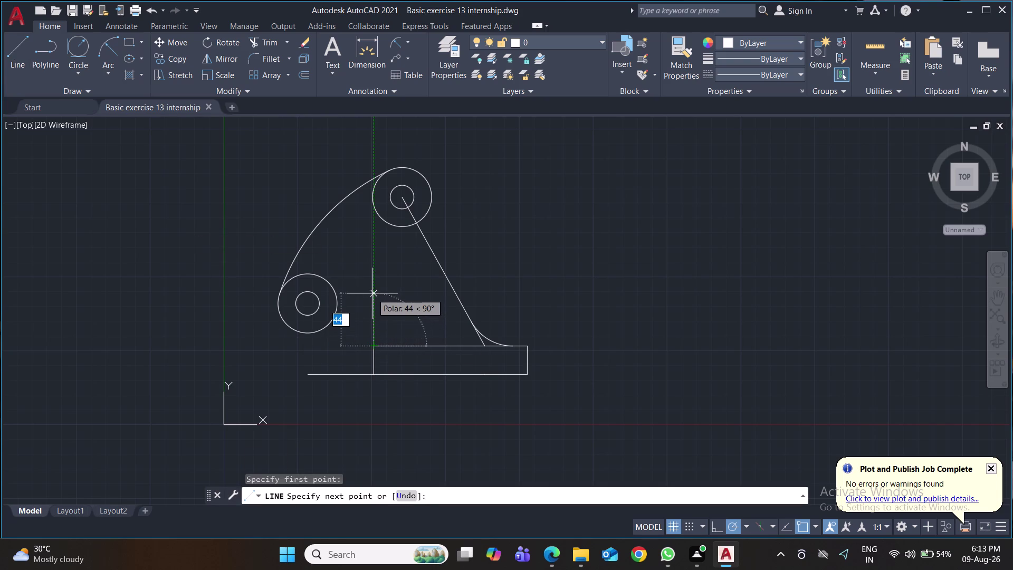
click(372, 293)
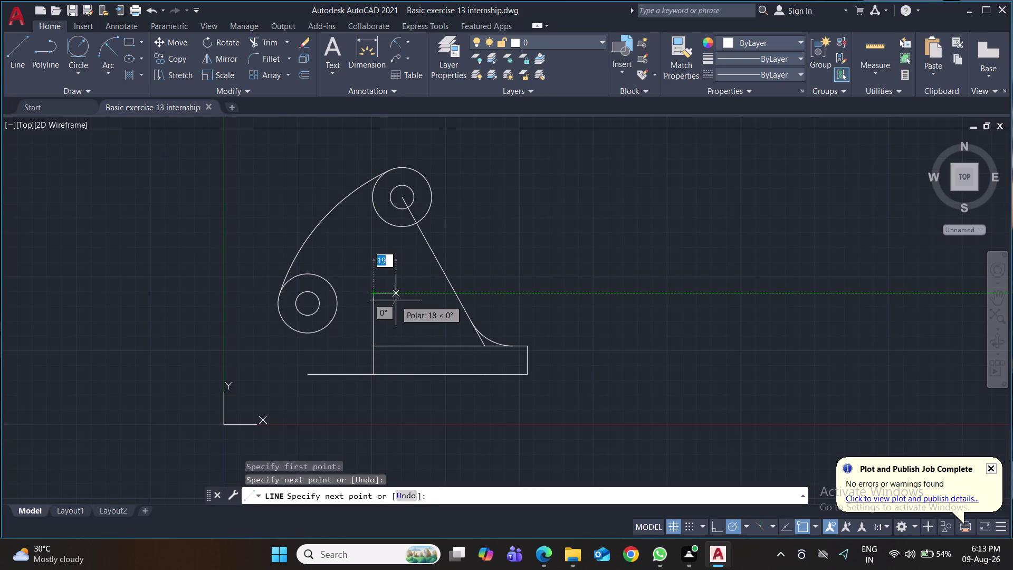
key(Return)
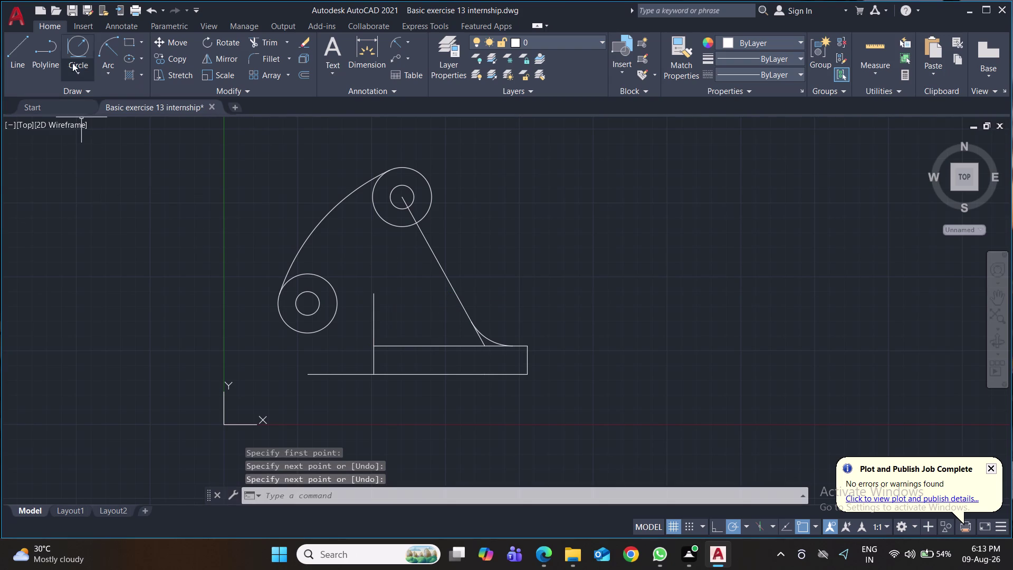
Draw an R20 circle tangent to the lower boss and the new vertical line.
click(76, 44)
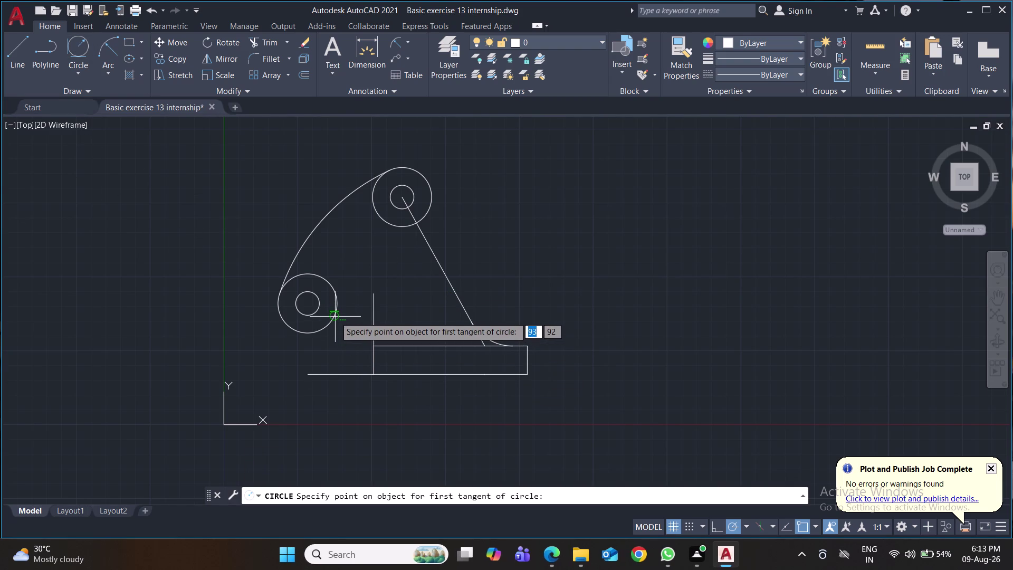
click(335, 315)
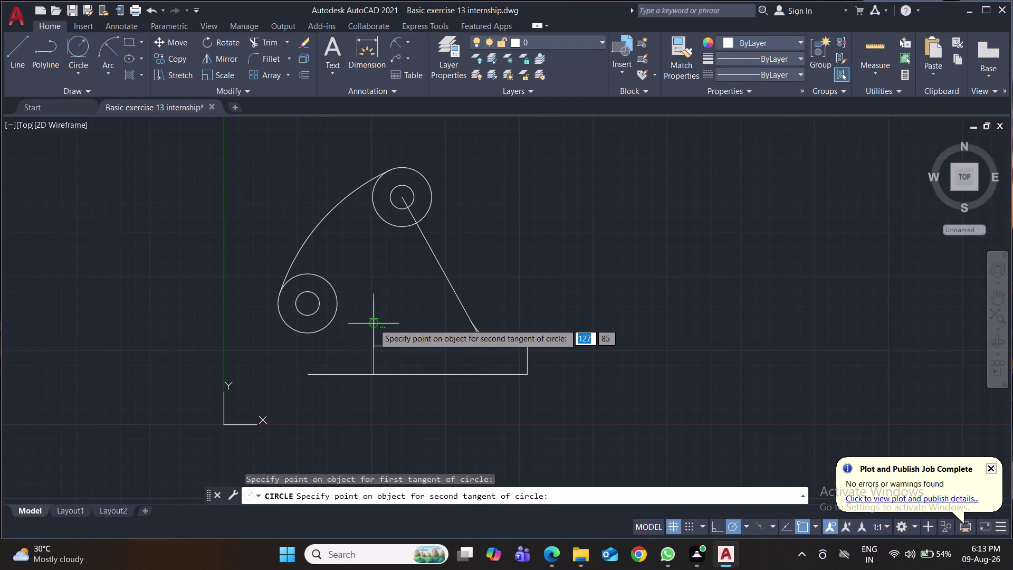
click(374, 324)
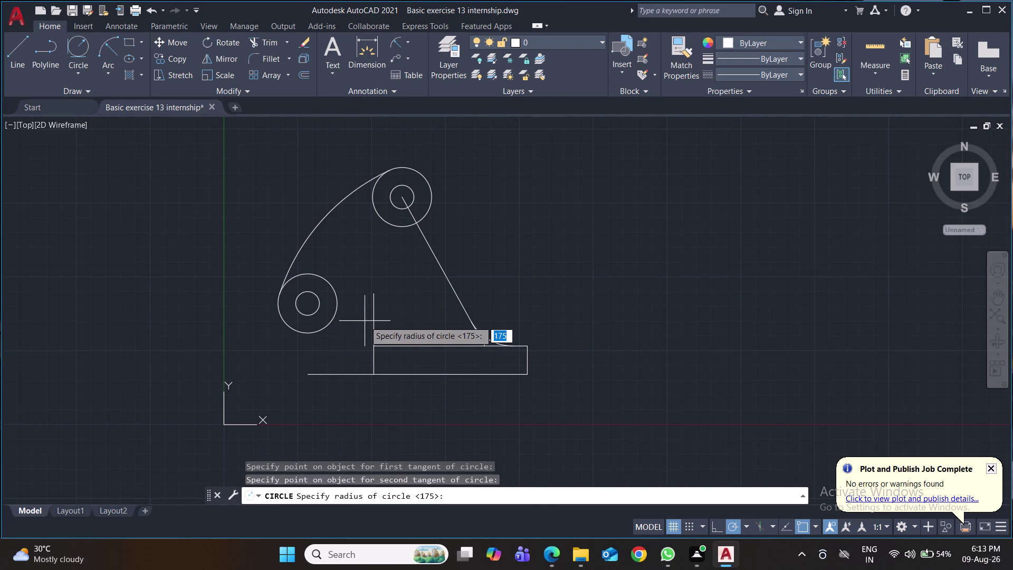
text(20)
key(Return)
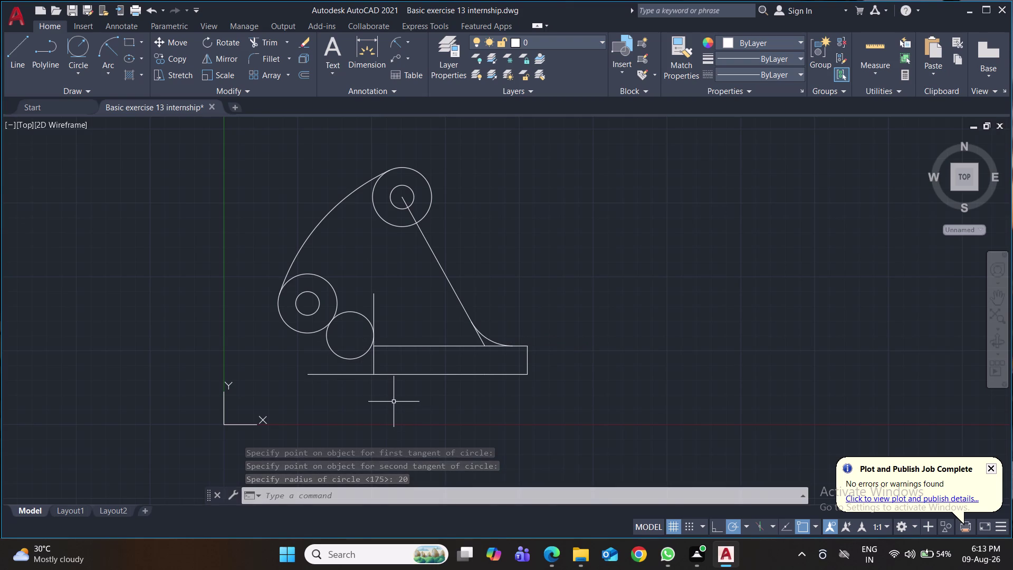
text(tr)
key(Return)
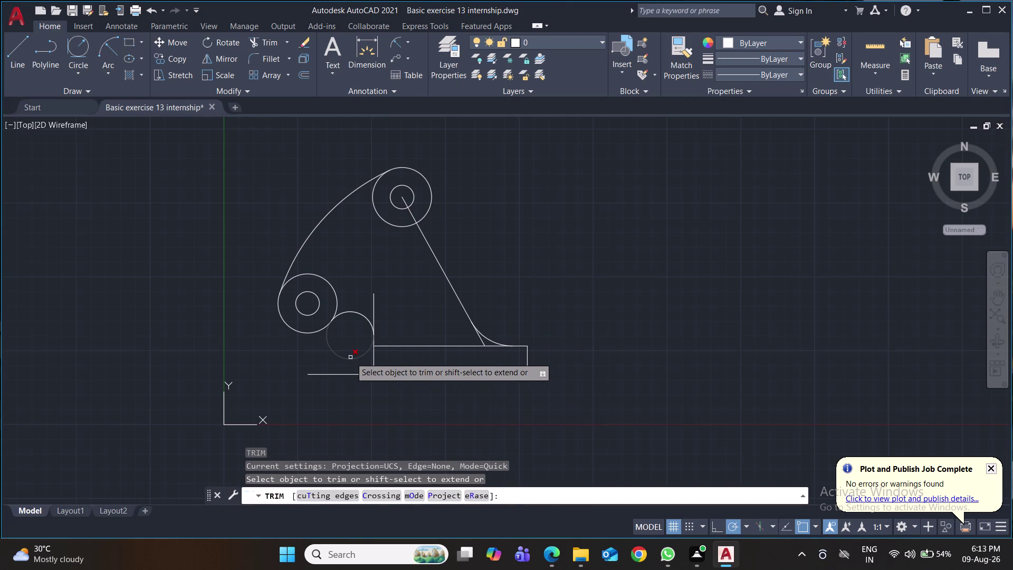
Trim the R20 circle's lower part, the vertical line above and the left base line, then save.
click(350, 358)
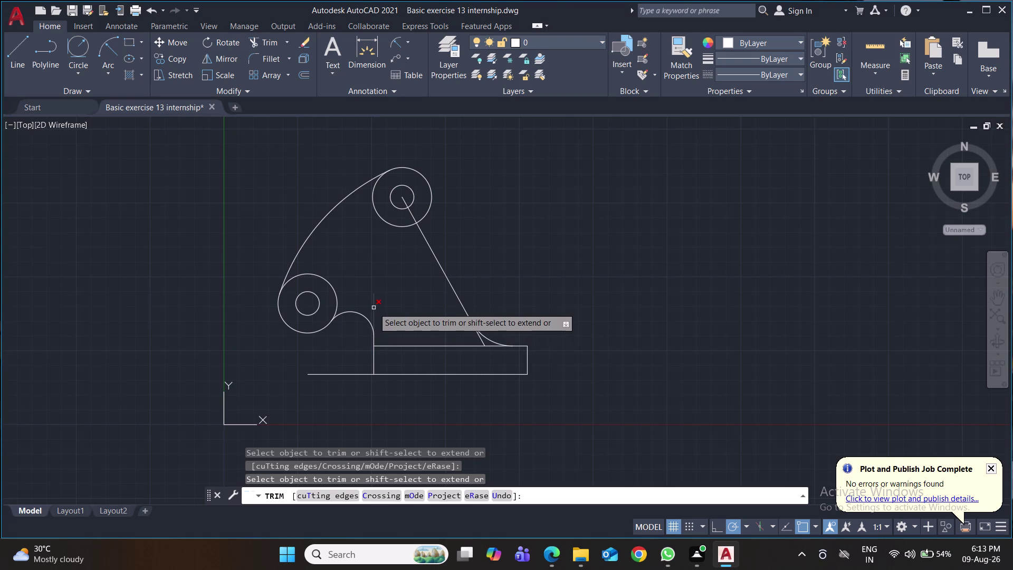
click(373, 308)
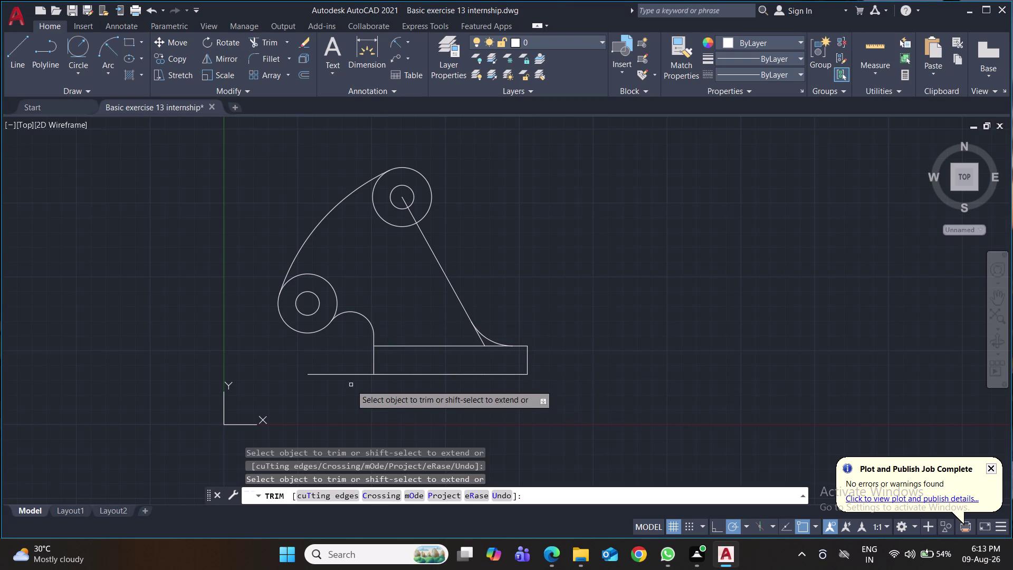
click(348, 374)
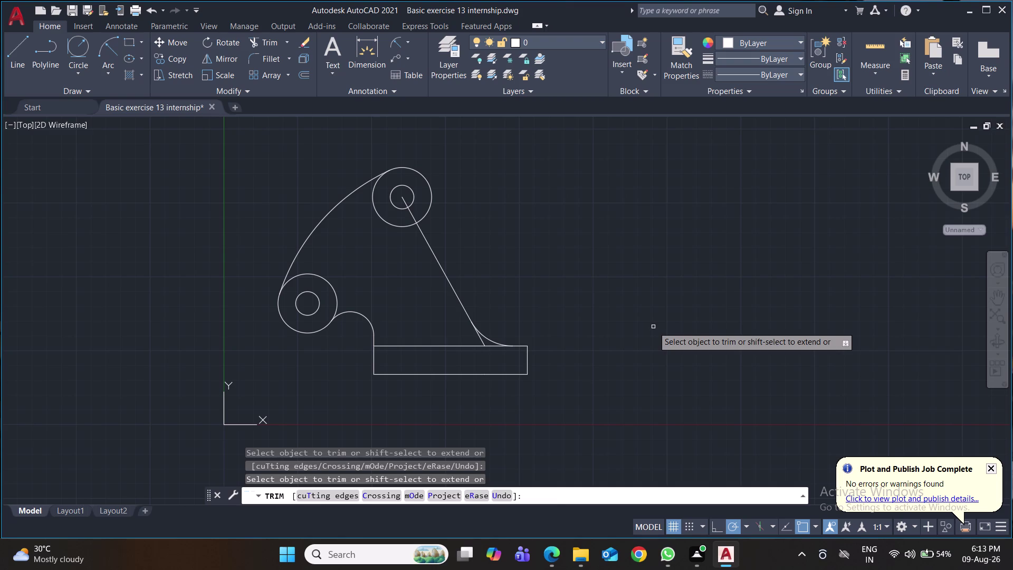
key(ctrl+s)
key(ctrl+s)
key(ctrl+s)
key(ctrl+s)
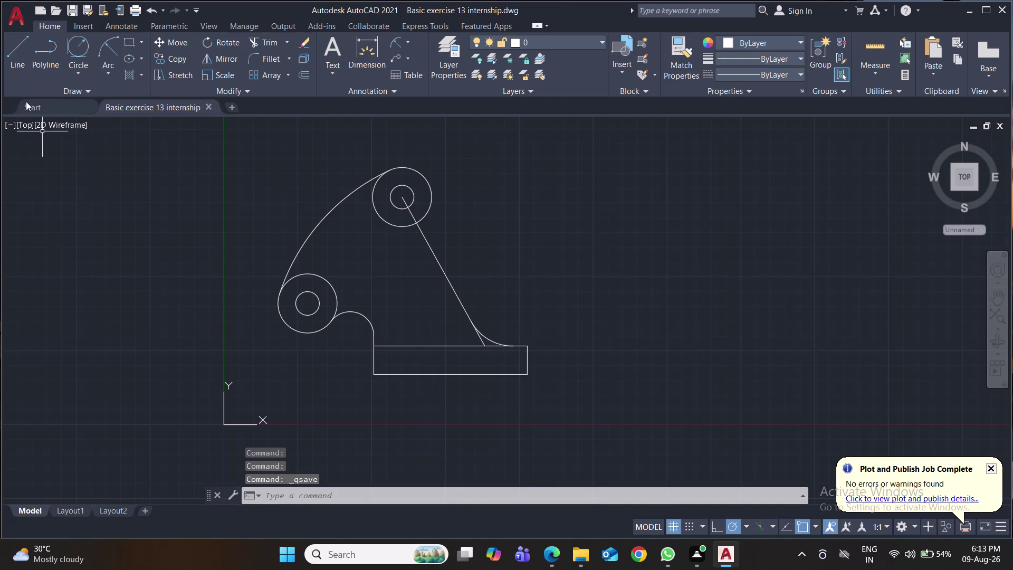
Add radius dimensions R175 on the upper-left arc, R25 on the top circle and R10 on the hole.
click(399, 40)
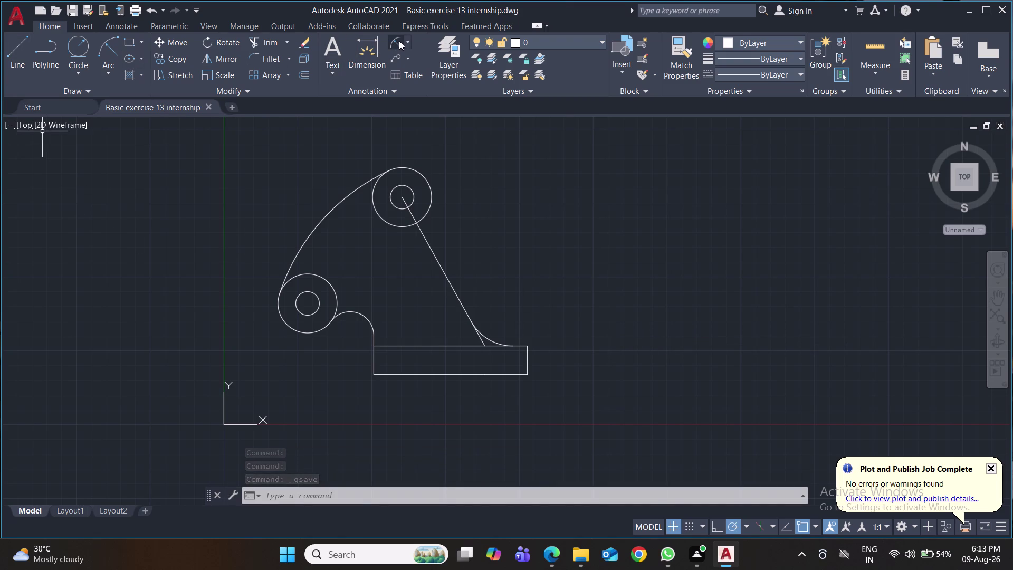
click(322, 219)
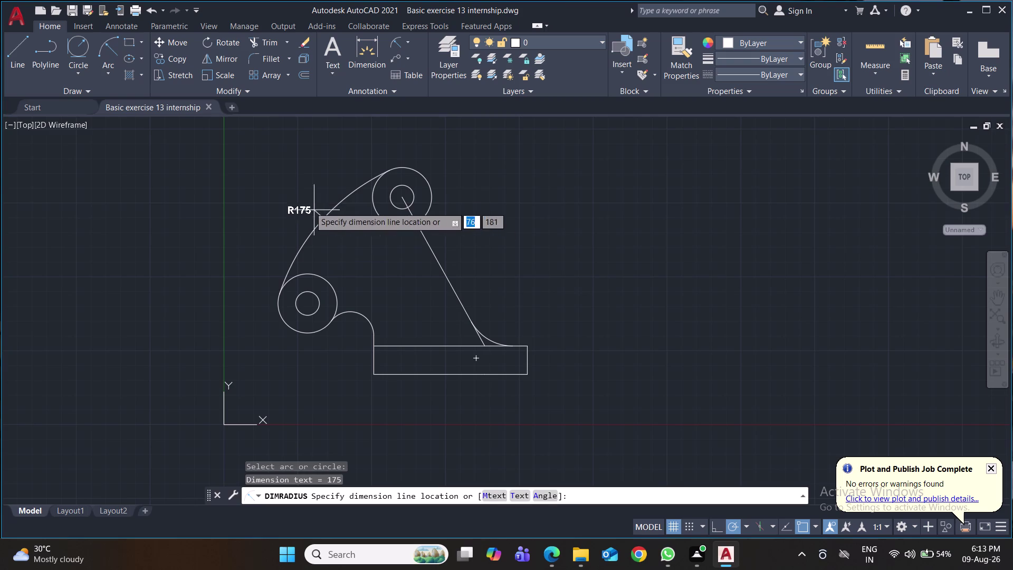
click(294, 194)
key(space)
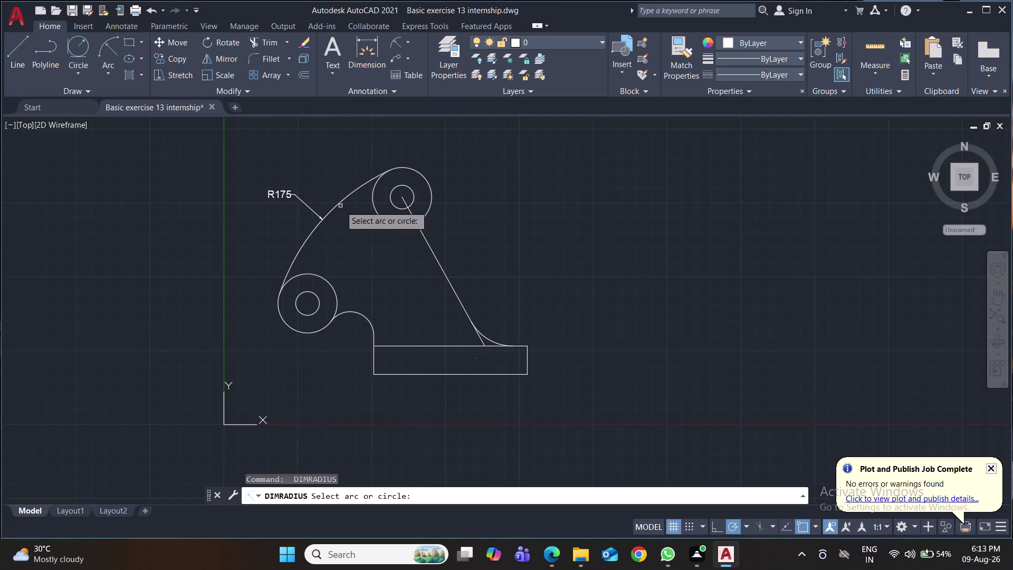
click(400, 167)
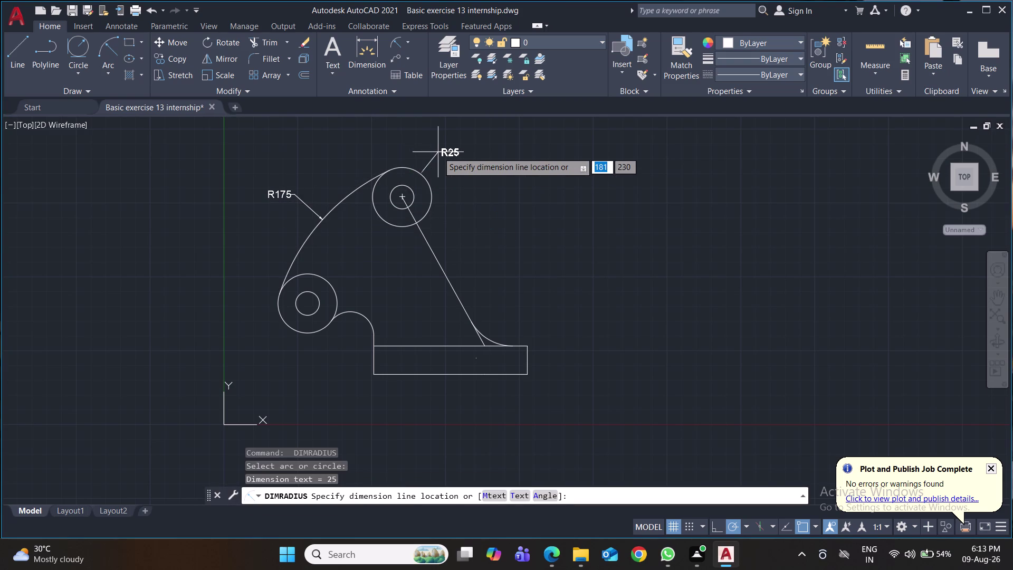
click(438, 152)
key(space)
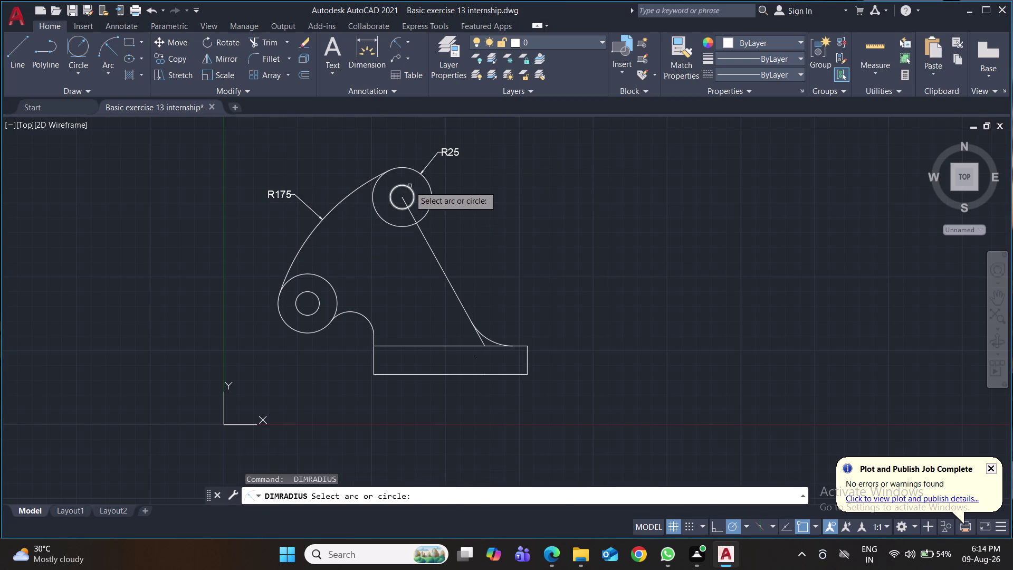
click(410, 186)
click(381, 144)
Add radius dimensions R20 on the small arc and R40 on the base fillet.
key(space)
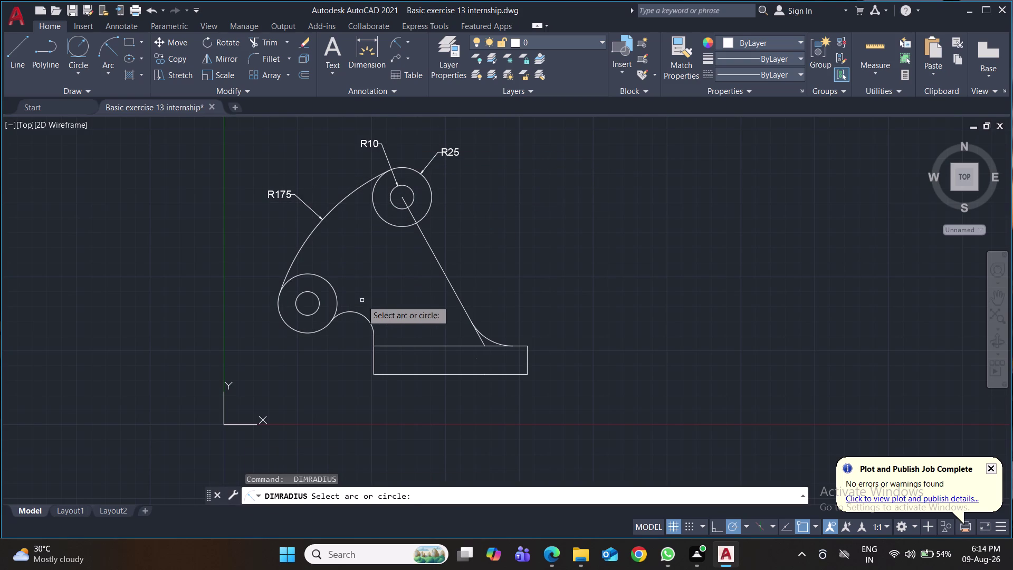
click(361, 314)
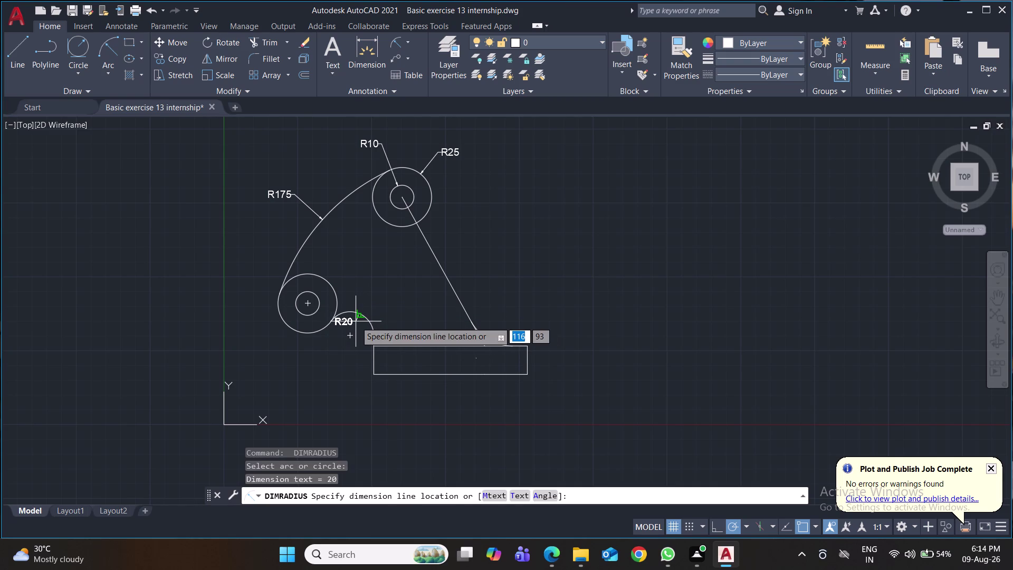
click(356, 321)
key(space)
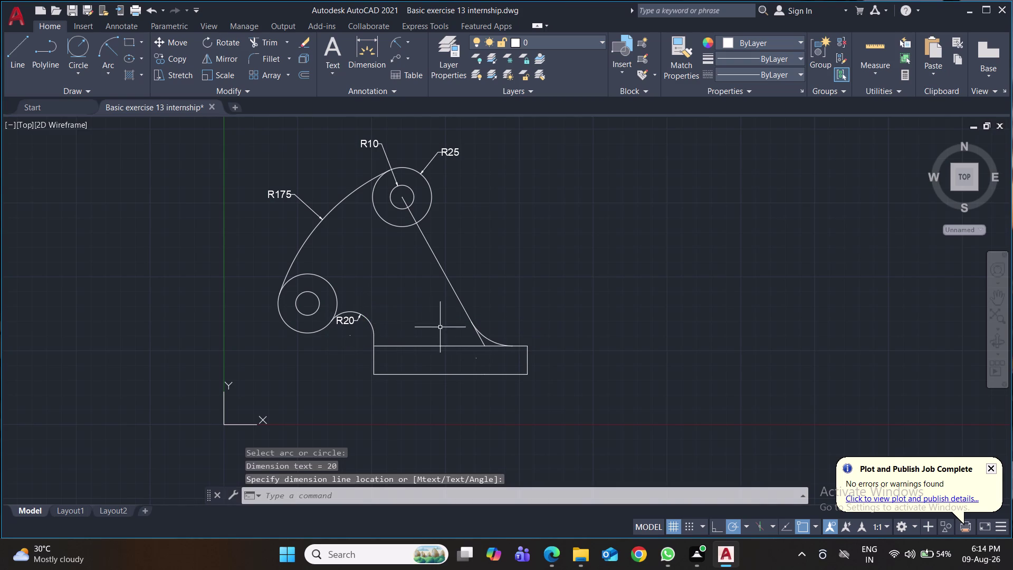
click(486, 337)
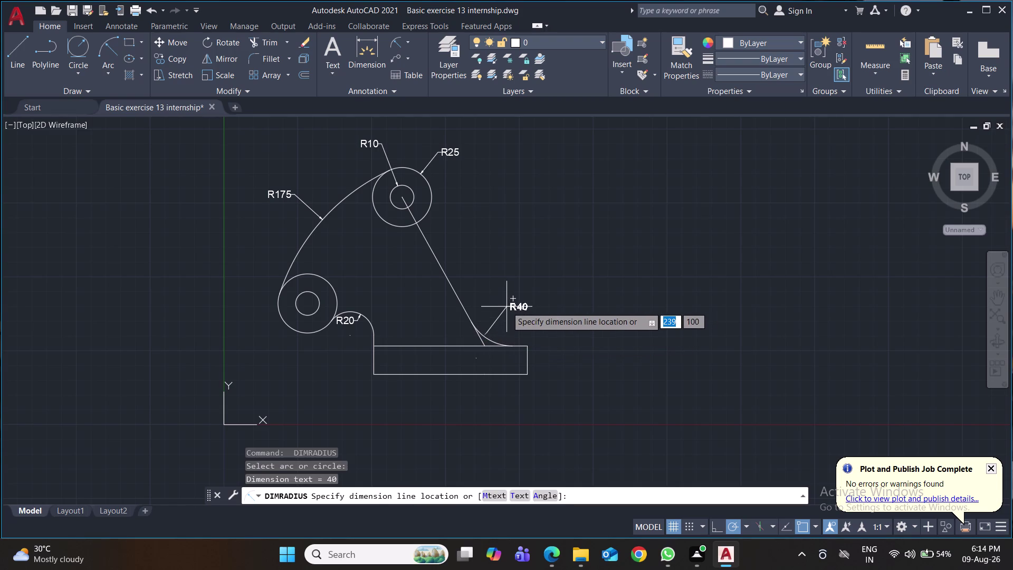
click(507, 306)
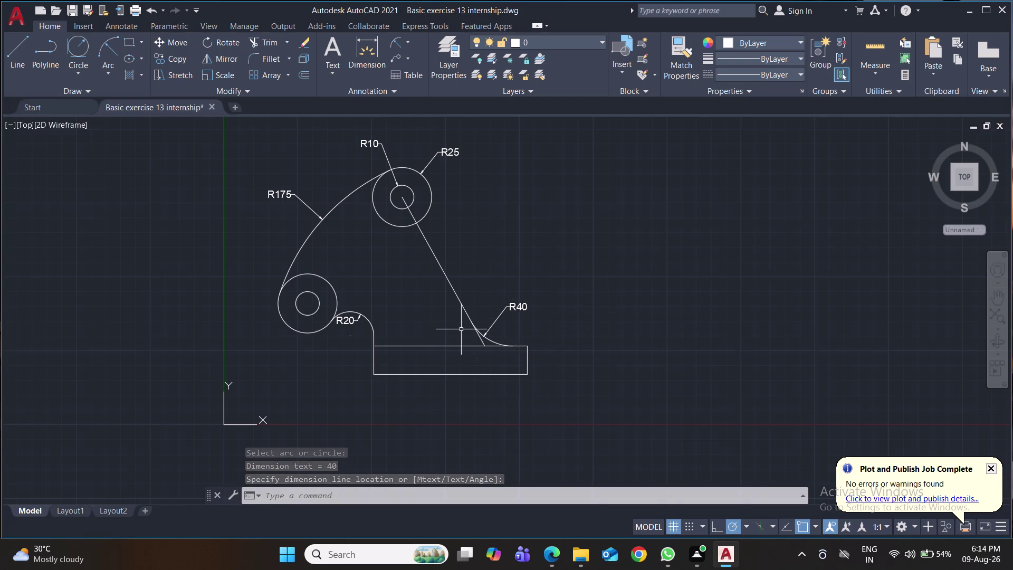
click(409, 45)
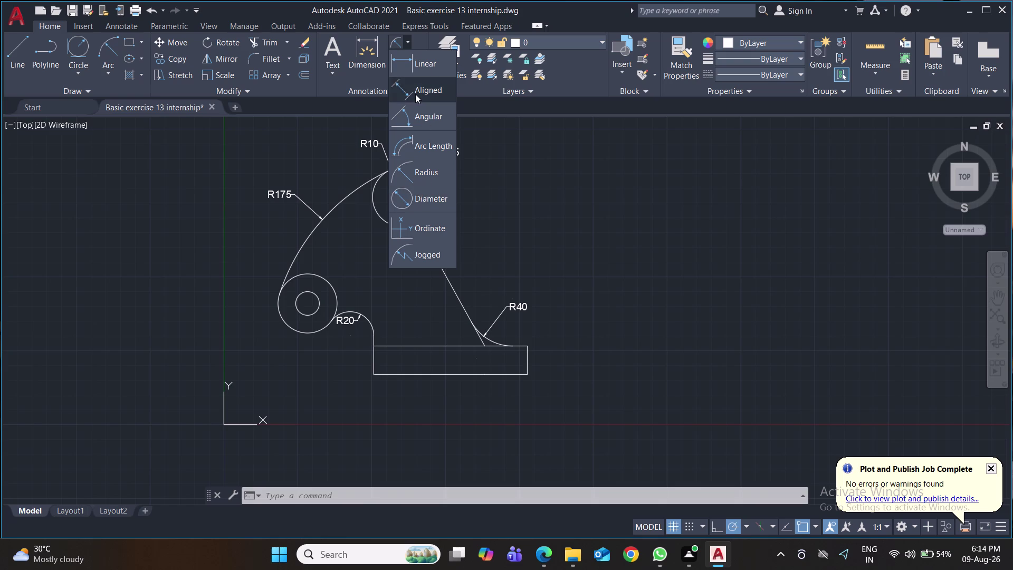
Dimension the 60 vertical height on the left side of the bracket.
click(416, 94)
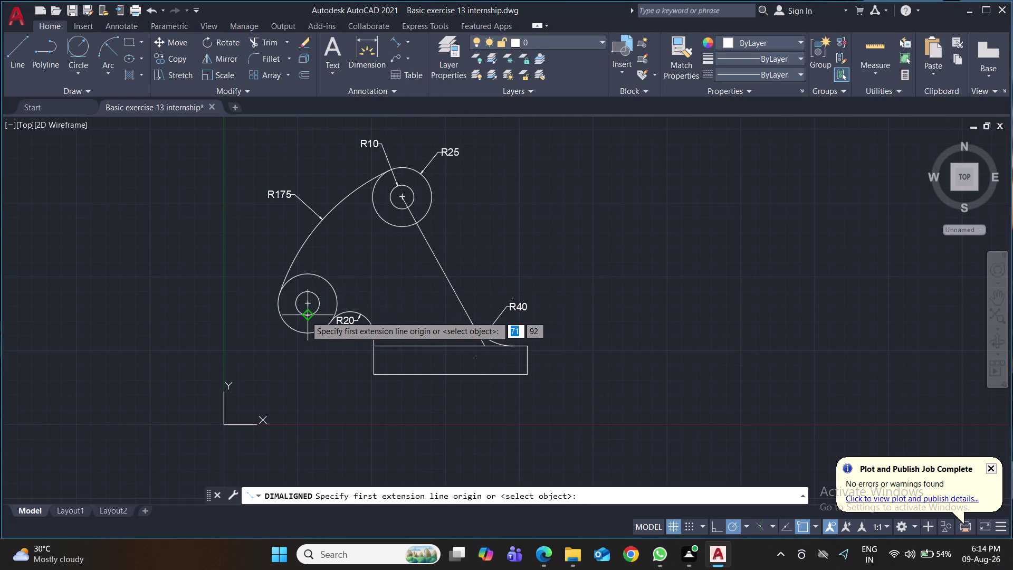
click(307, 304)
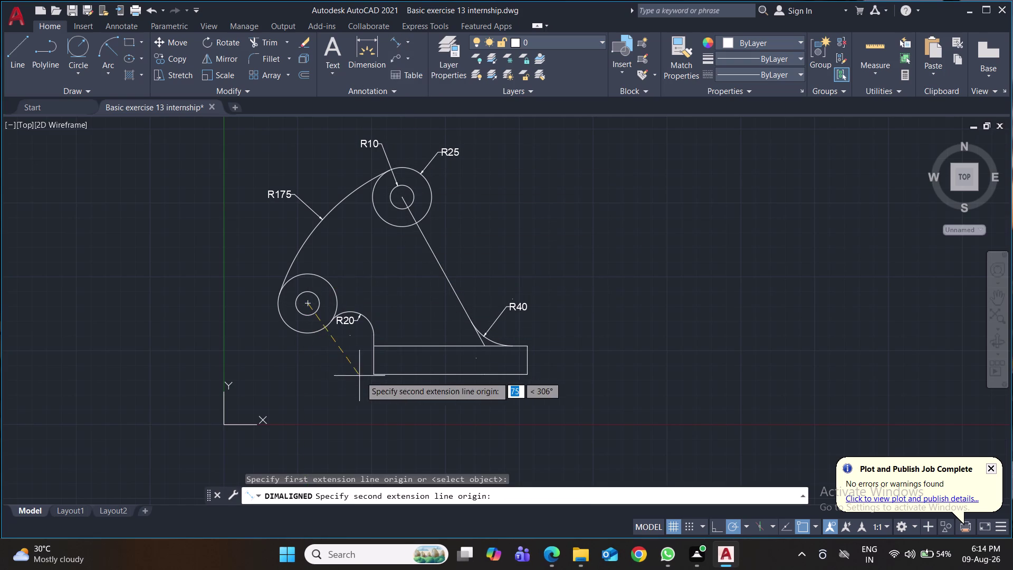
click(374, 375)
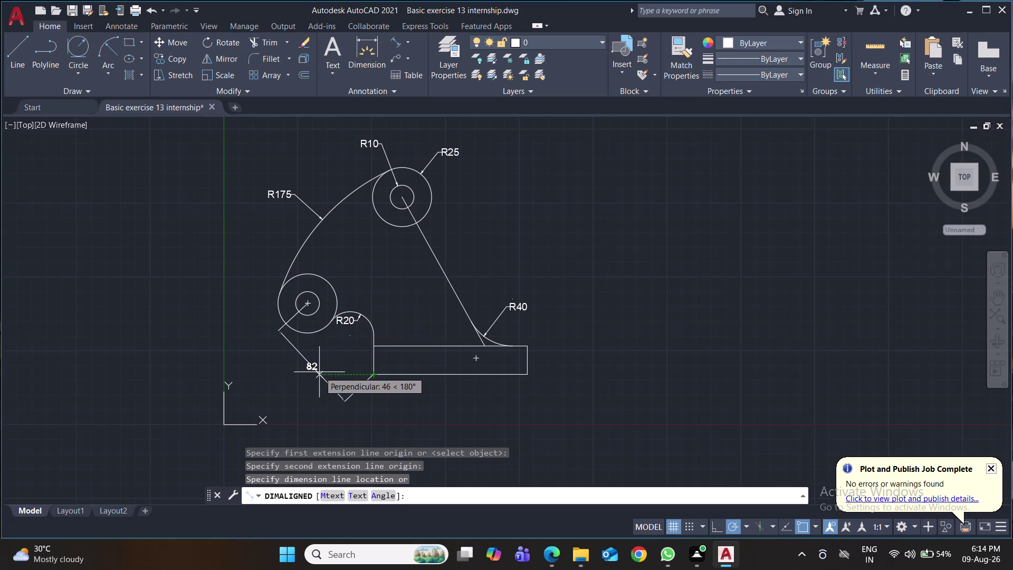
key(Escape)
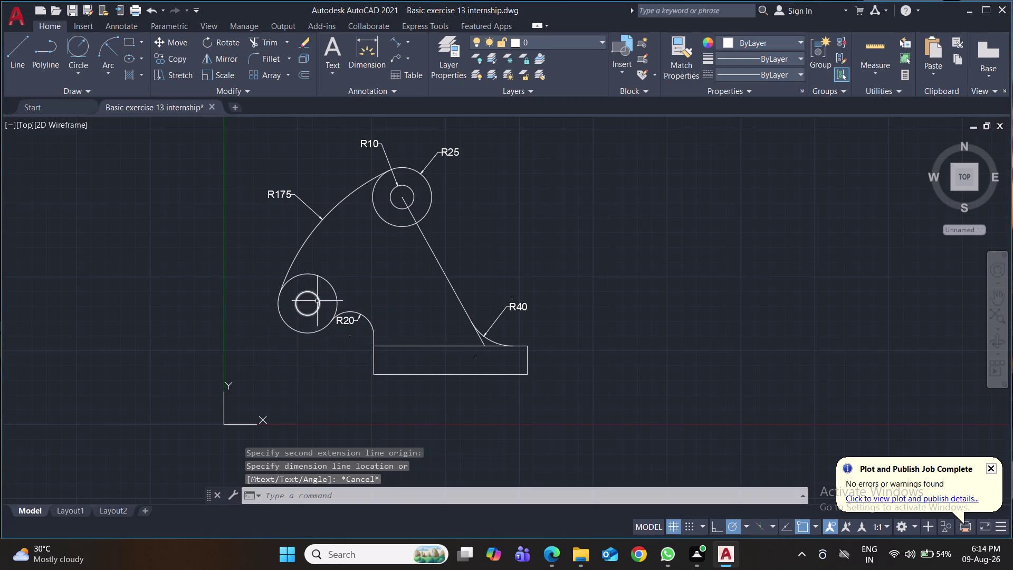
click(409, 43)
click(407, 58)
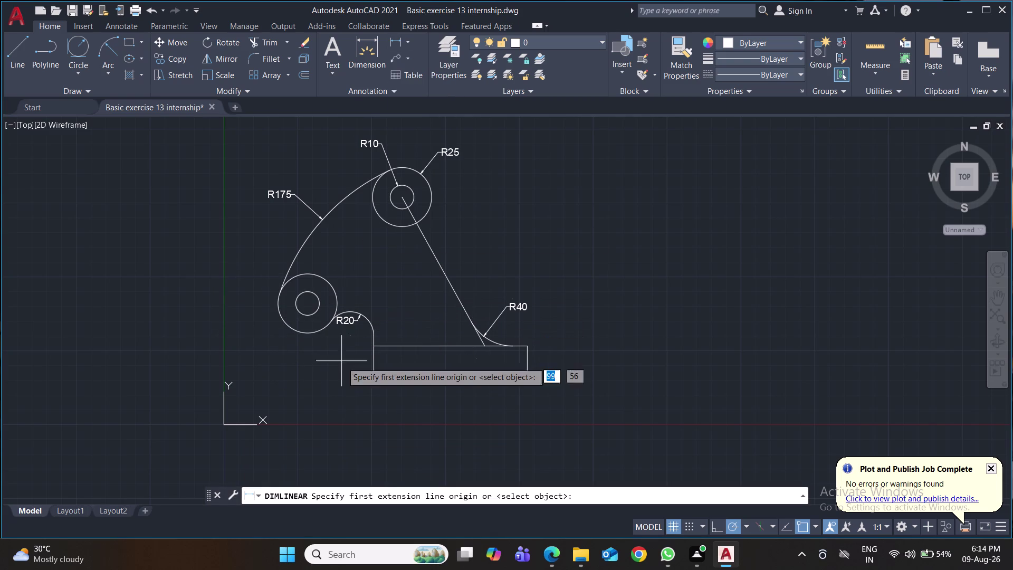
click(372, 375)
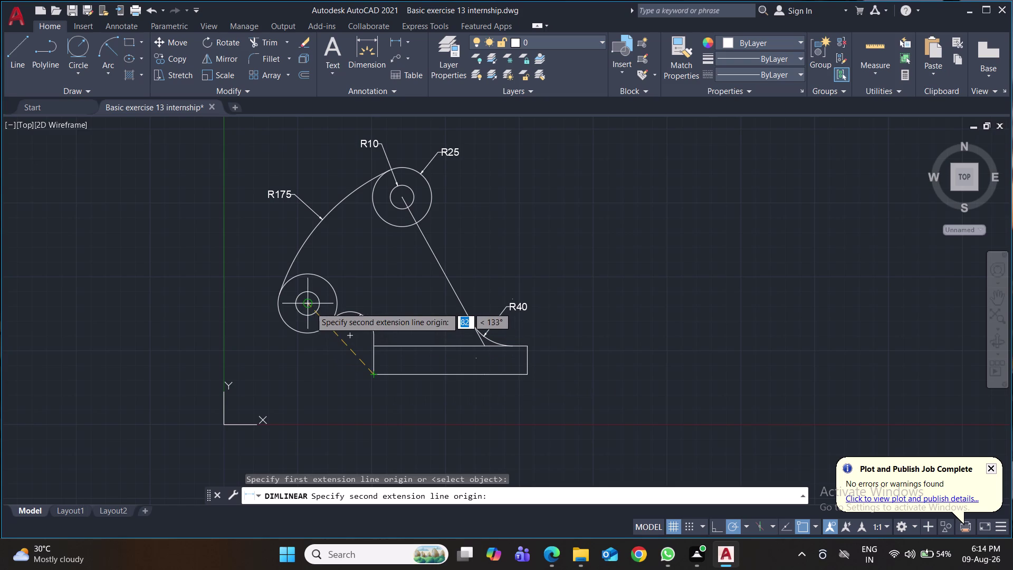
click(310, 307)
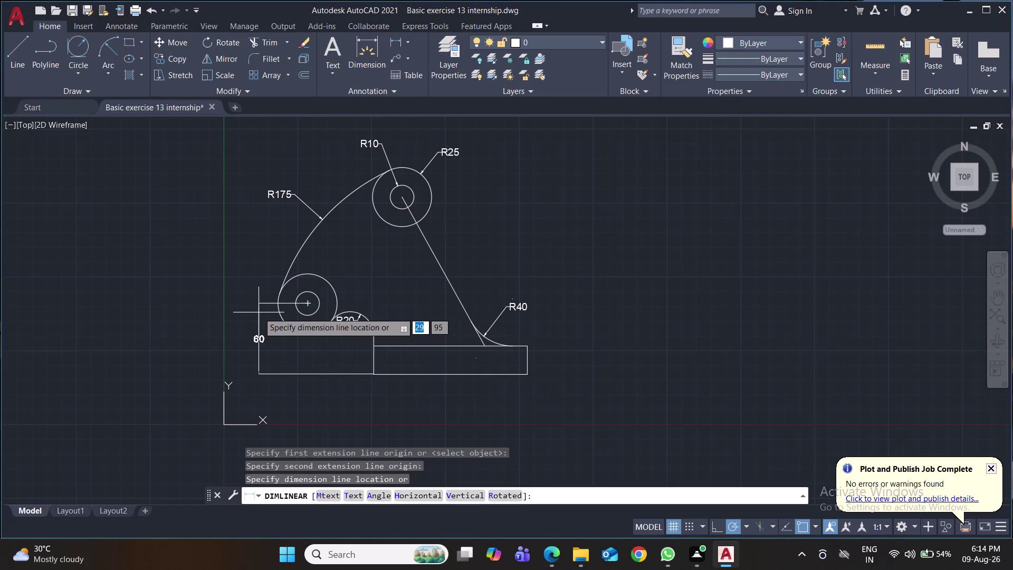
click(259, 313)
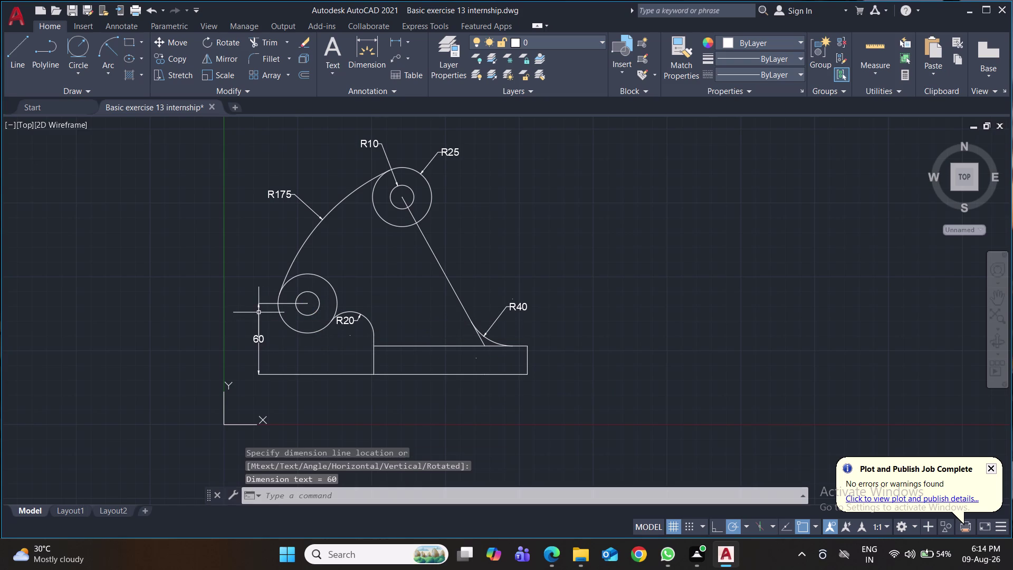
Add the 36 and 94 linear dimensions beneath the base.
key(space)
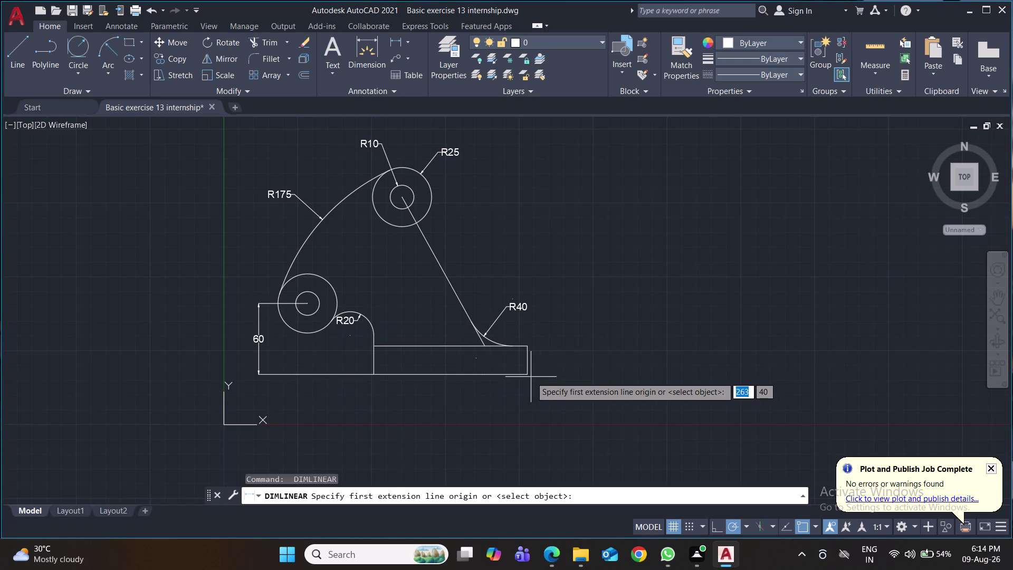
click(528, 376)
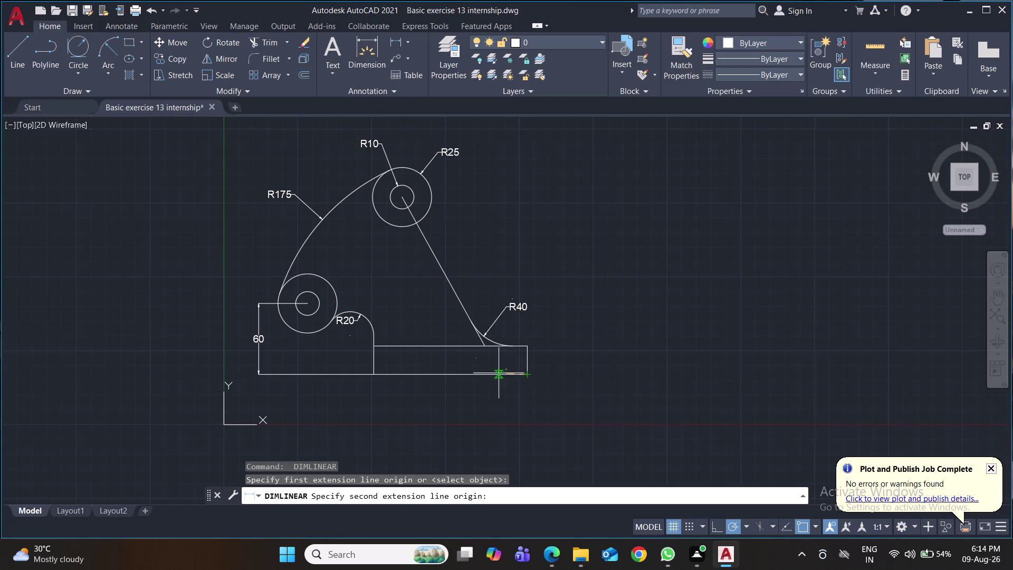
click(486, 375)
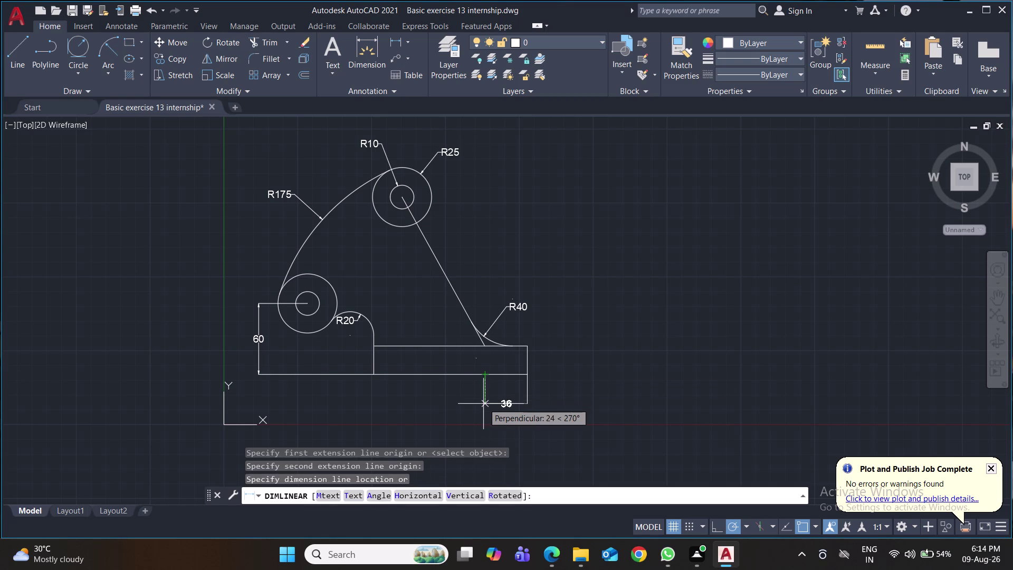
click(483, 404)
key(space)
click(527, 376)
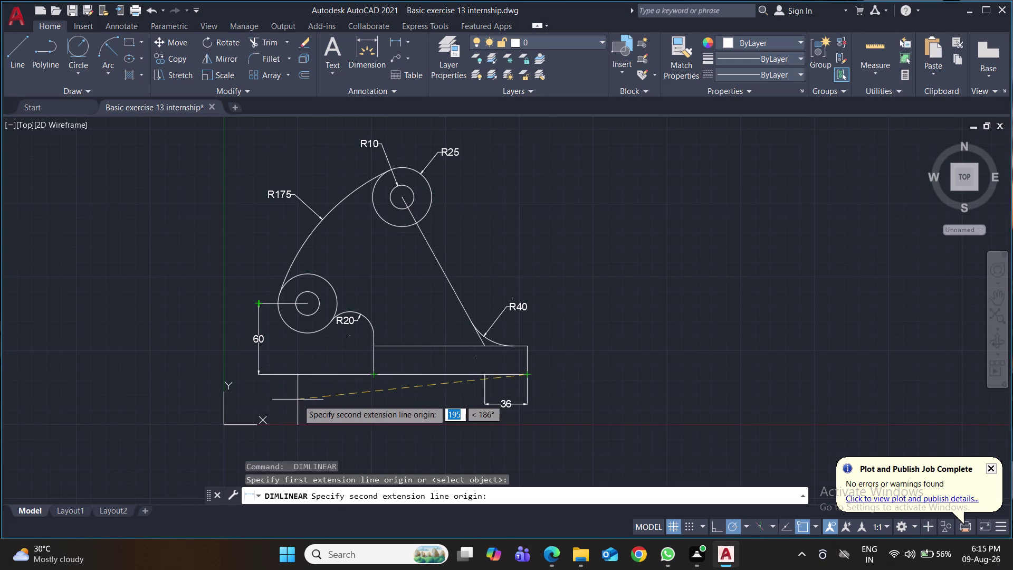
scroll(up, 3)
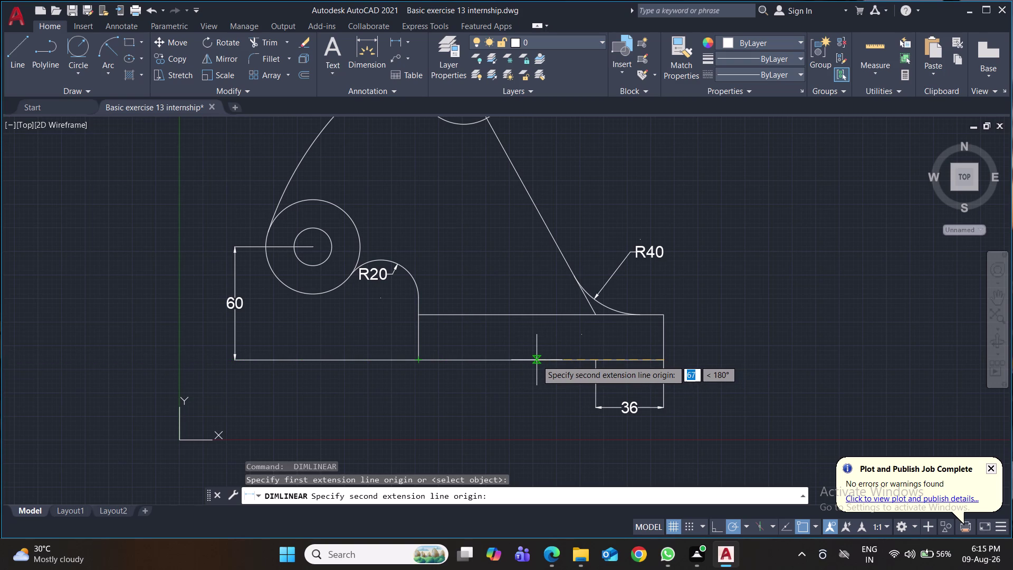
text(94)
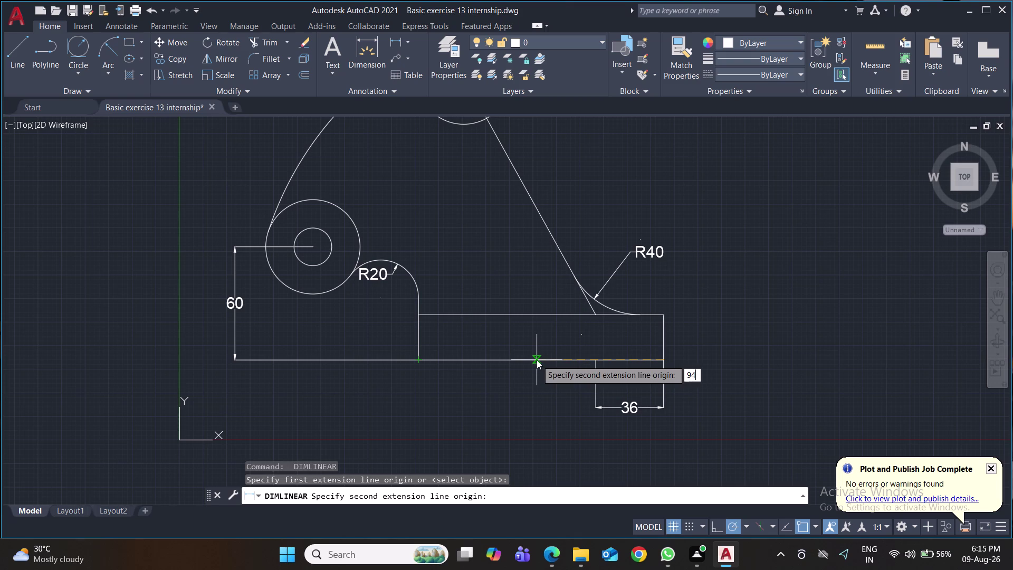
key(Return)
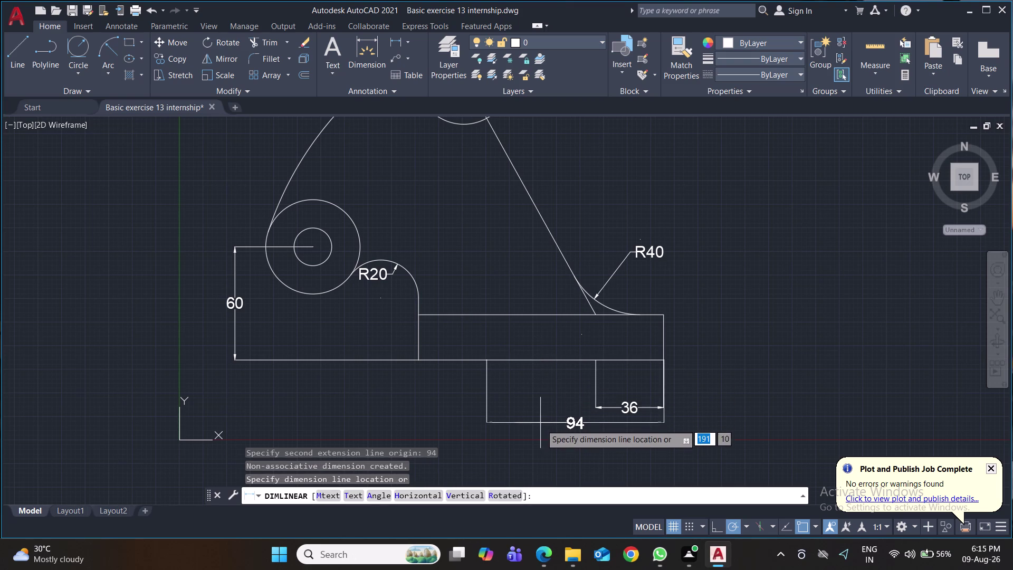
click(542, 431)
Add the 150 linear dimension below the 94 dimension.
key(space)
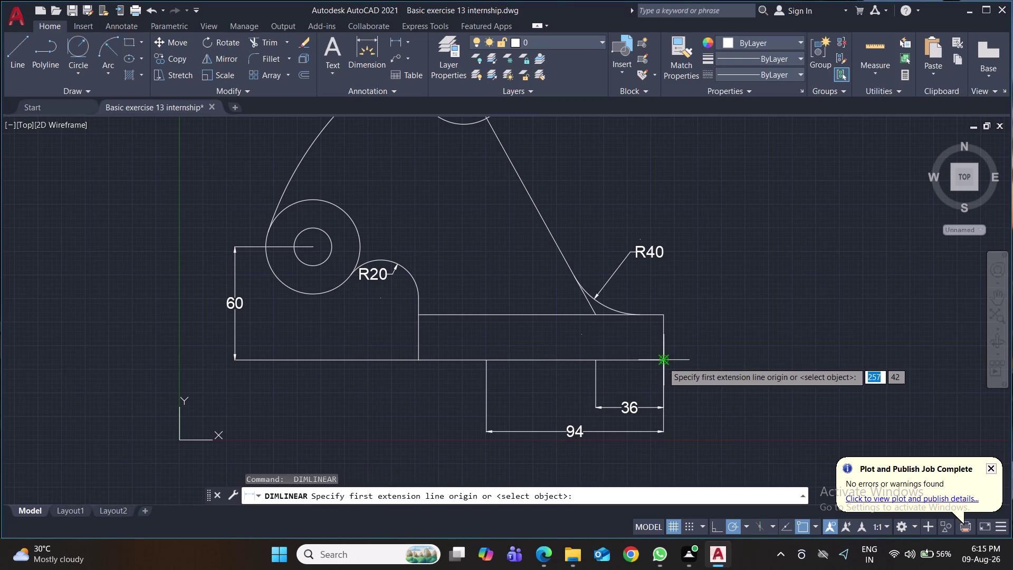
click(663, 362)
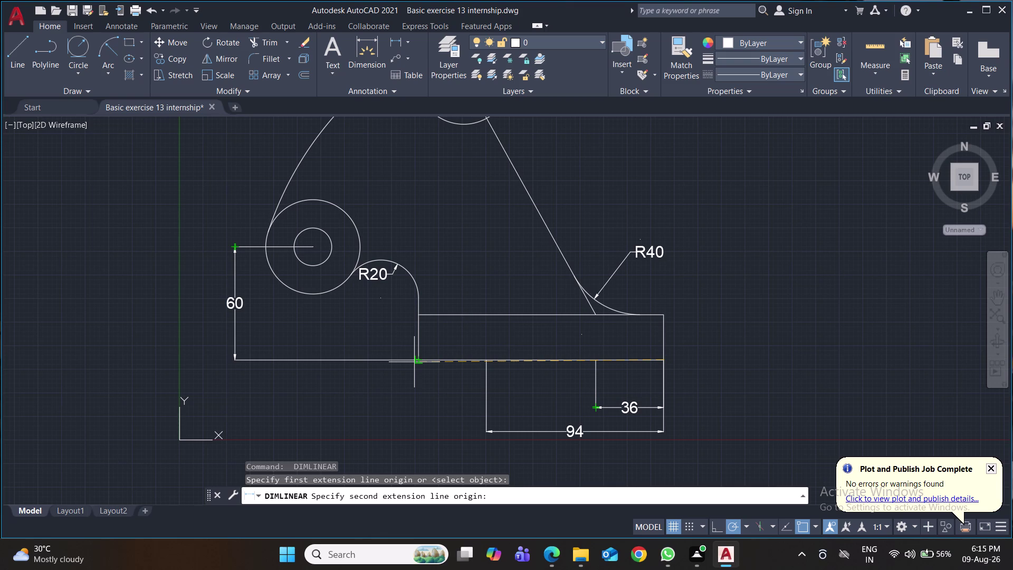
text(150)
key(Return)
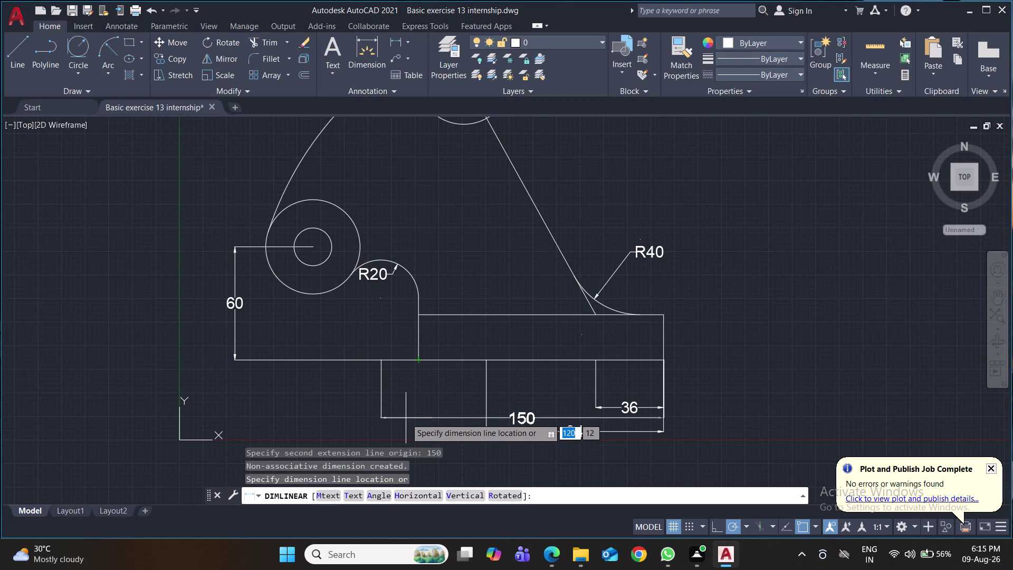
middle_drag(406, 418, 429, 334)
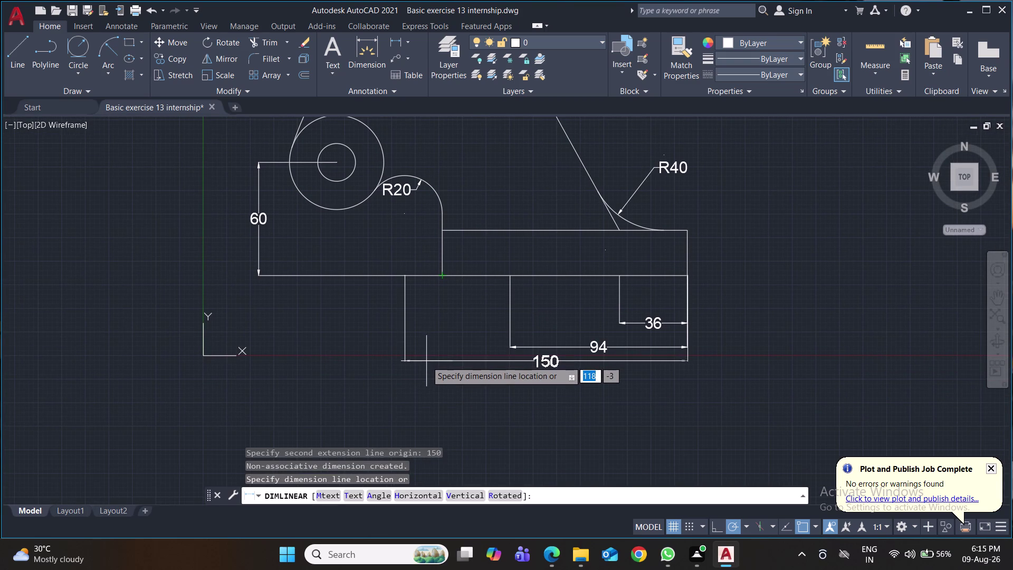
click(426, 361)
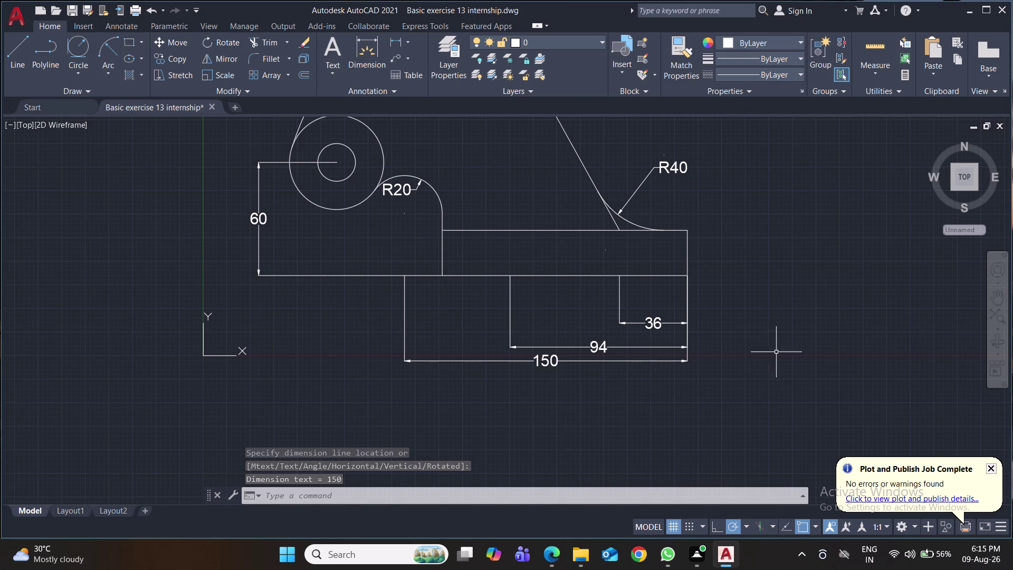
middle_drag(775, 349, 756, 422)
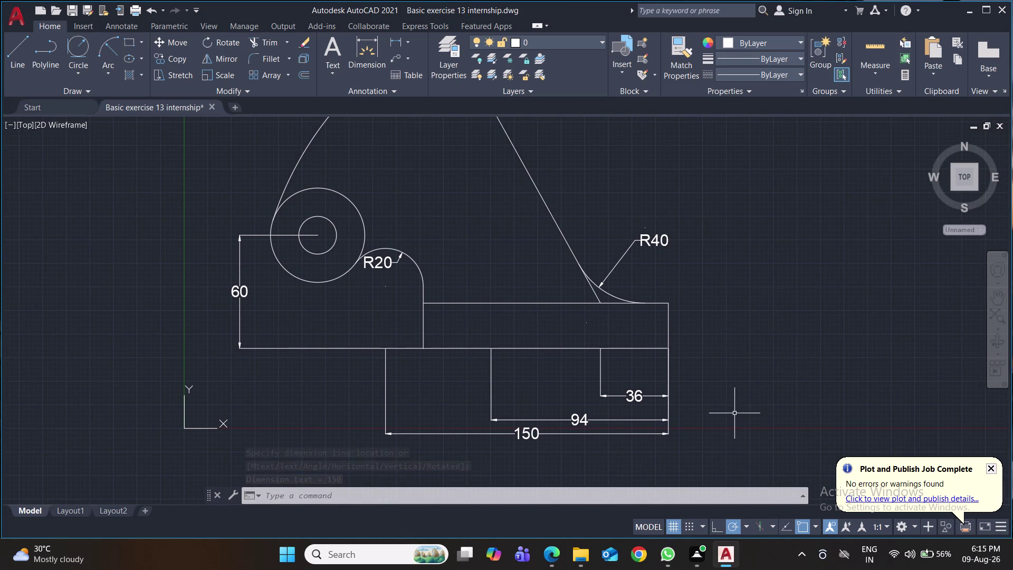
Place a vertical 150 dimension from the base corner to the top circle centre, then save.
key(space)
click(669, 351)
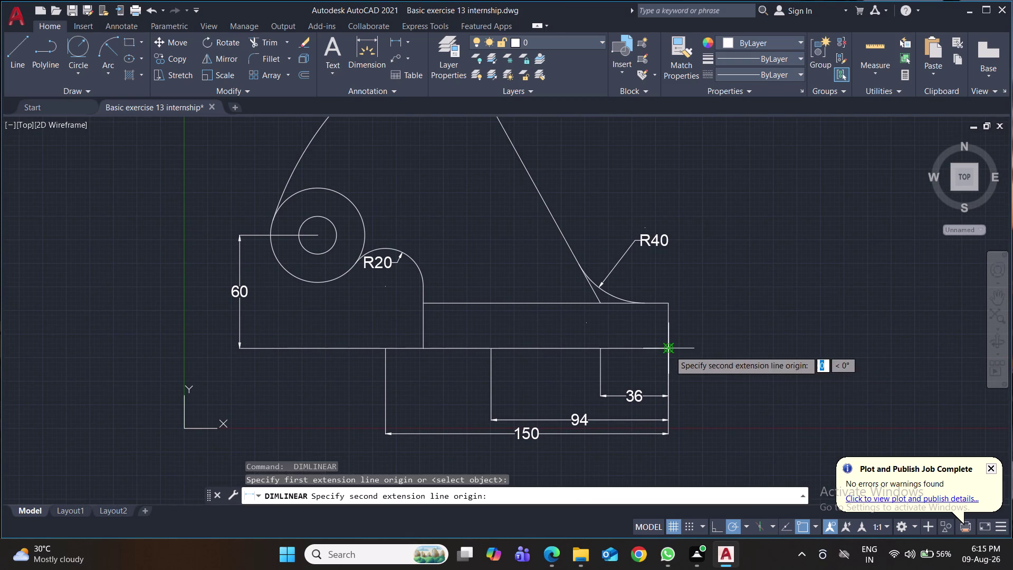
middle_drag(745, 320, 730, 480)
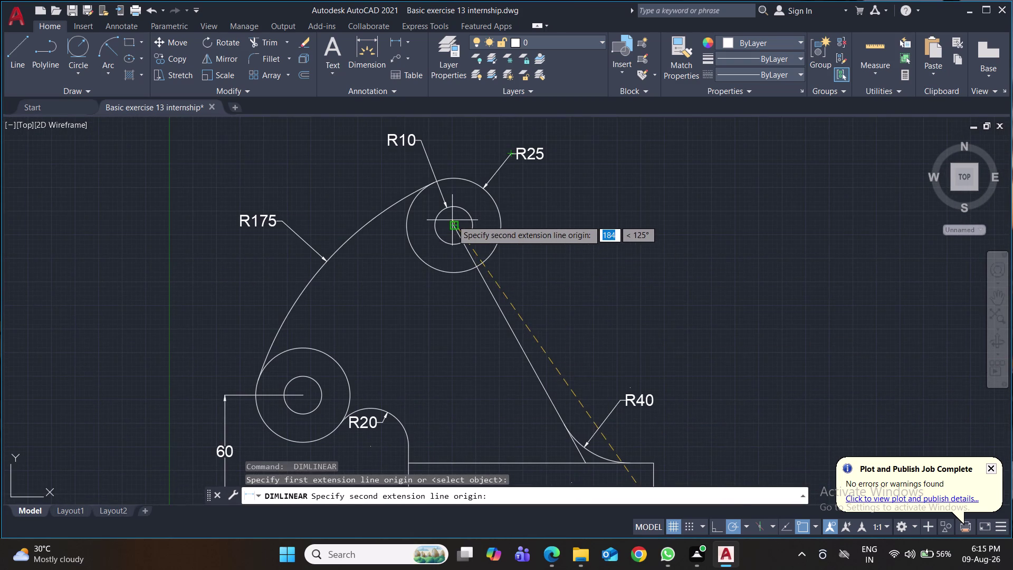
click(454, 225)
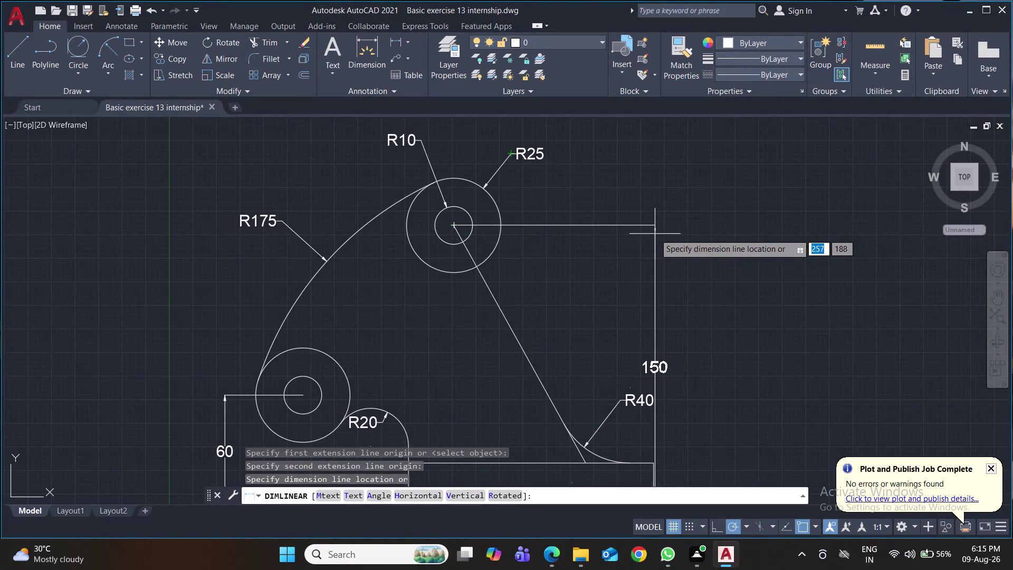
click(699, 239)
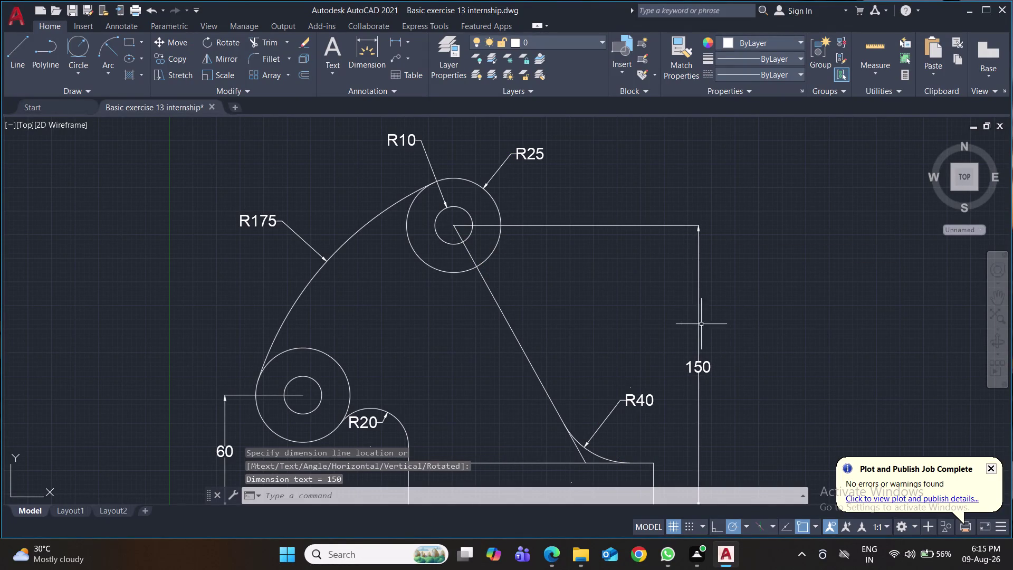
key(ctrl+s)
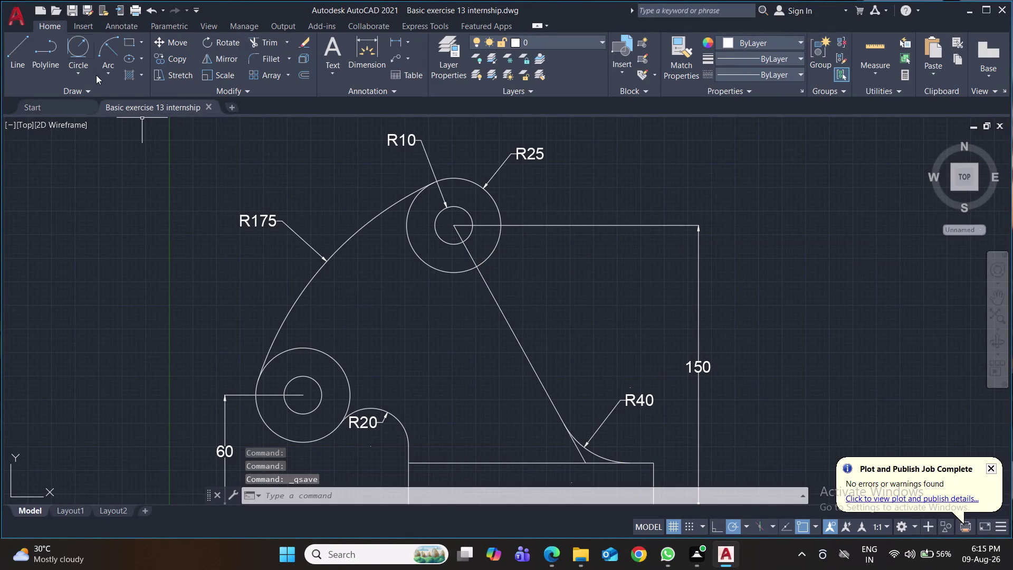
click(78, 46)
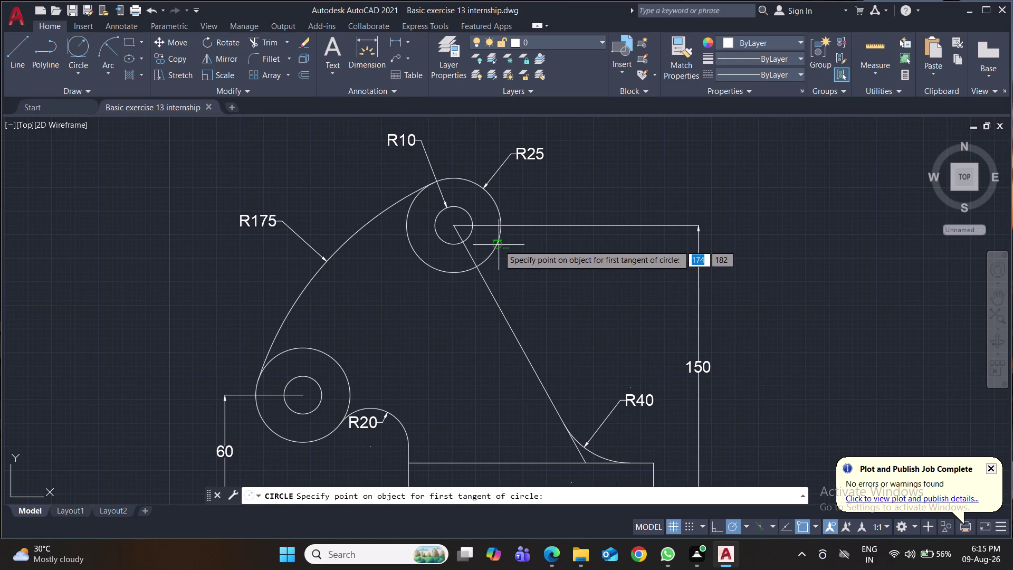
Draw an R25 circle tangent to the top circle and the slanted edge.
click(499, 245)
click(488, 286)
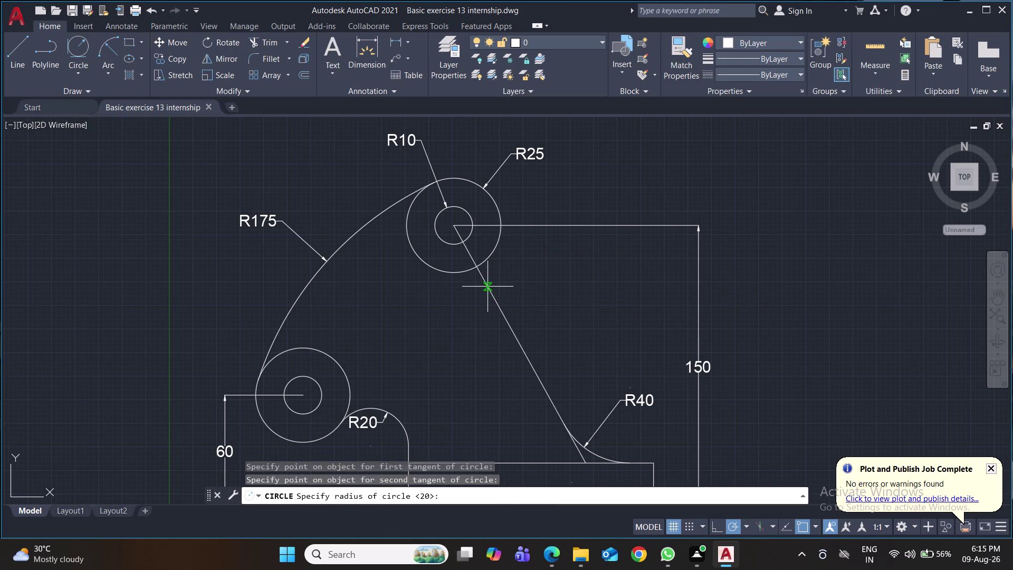
text(25)
key(Return)
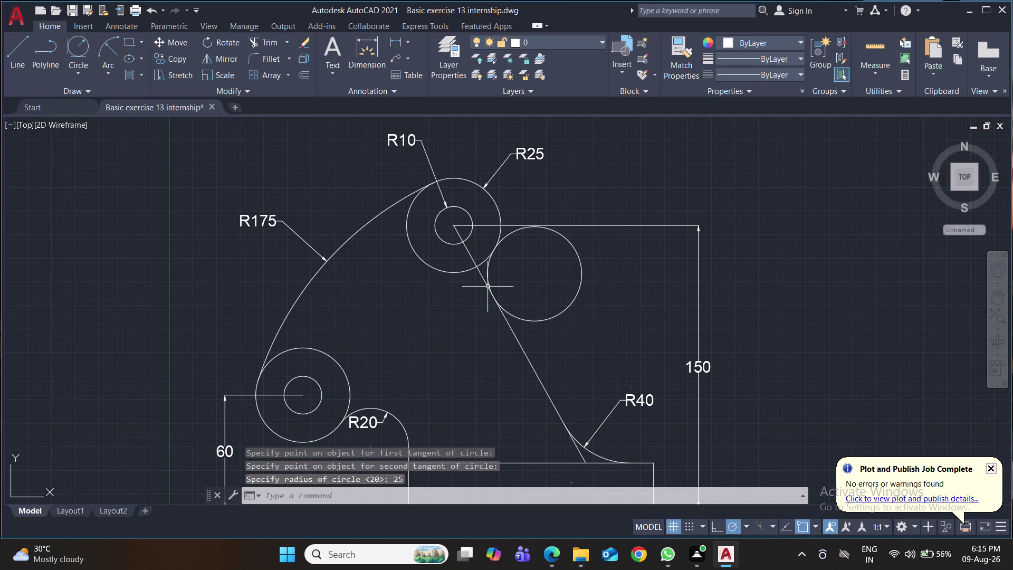
key(ctrl+s)
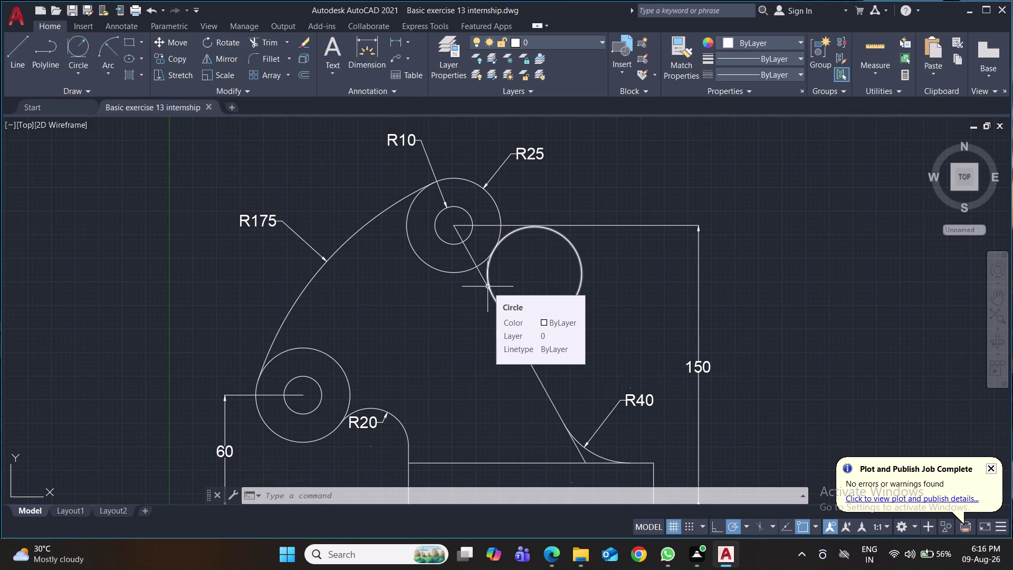
Trim away the excess of the R25 circle and save the drawing.
text(tr)
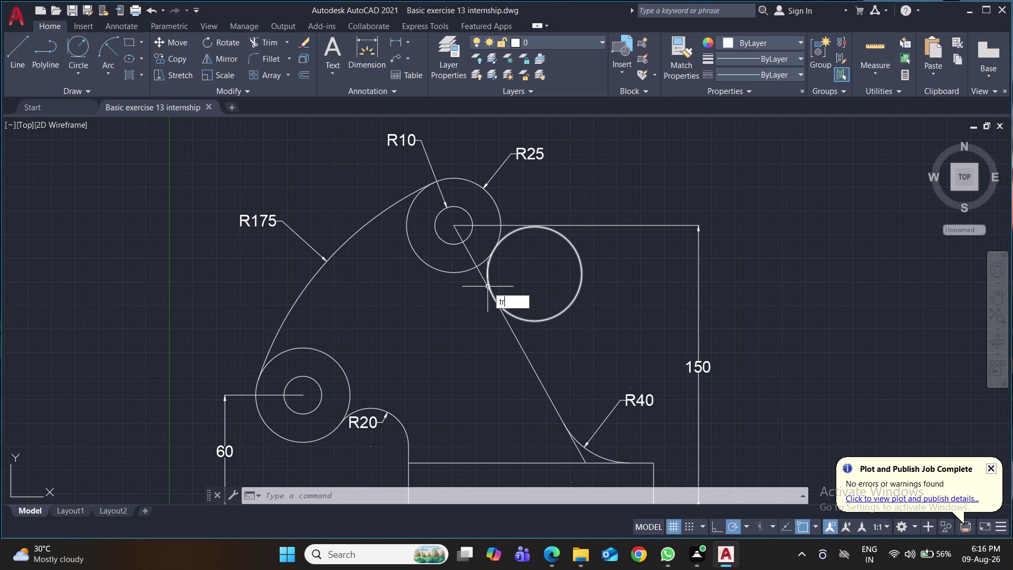
key(Return)
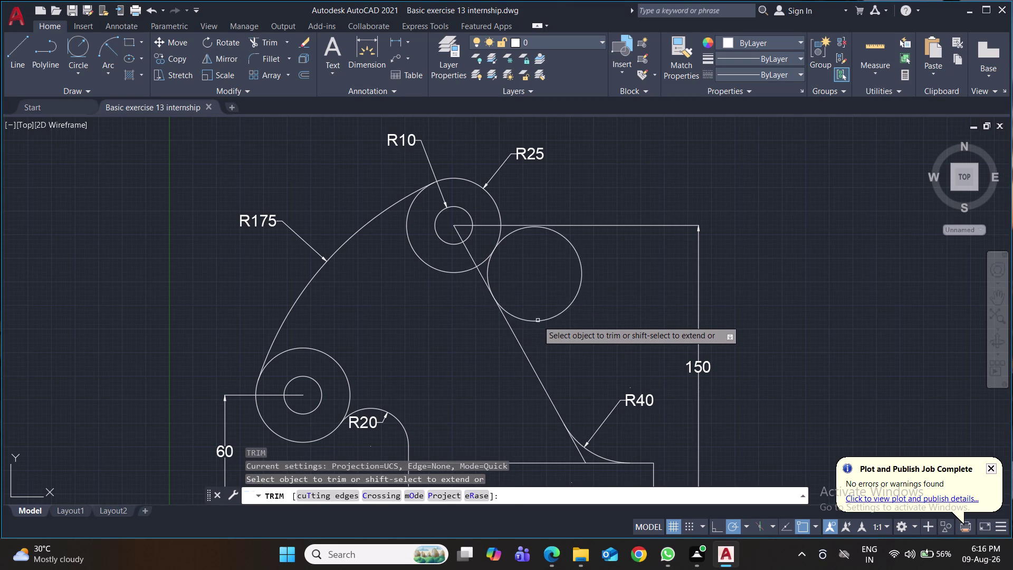
click(538, 320)
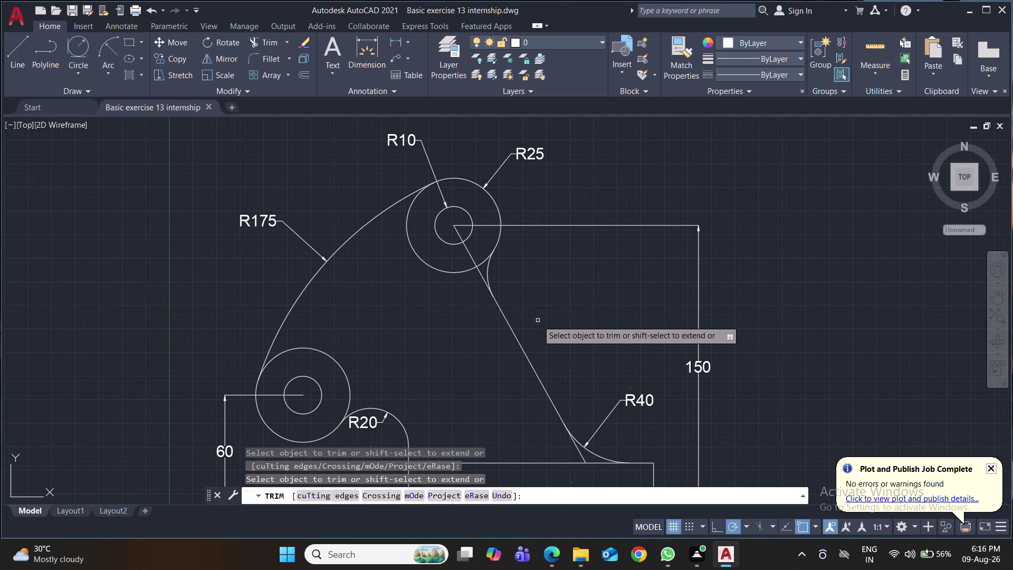
key(ctrl+s)
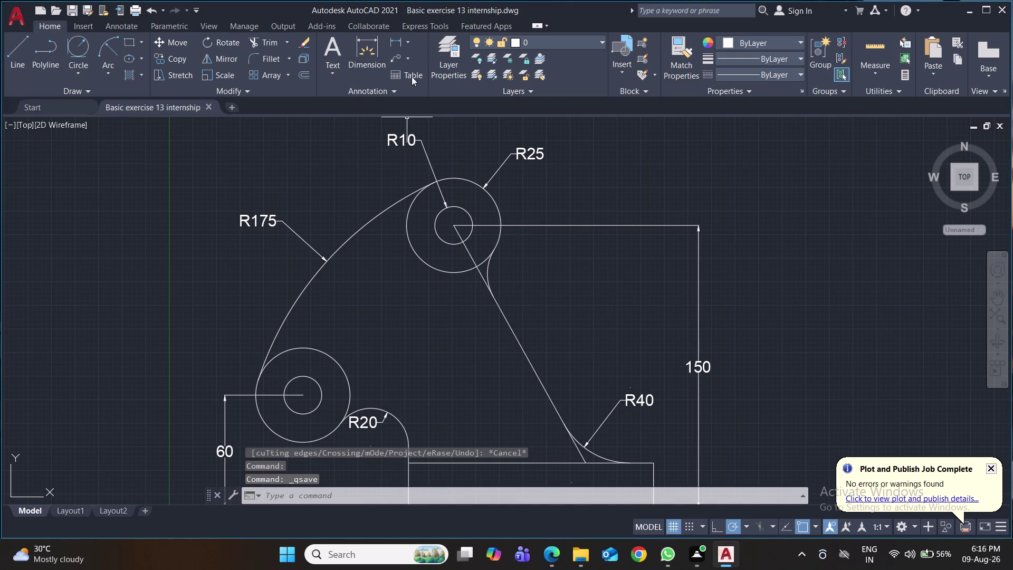
Label the fillet arc with an R25 radius dimension and save.
click(405, 41)
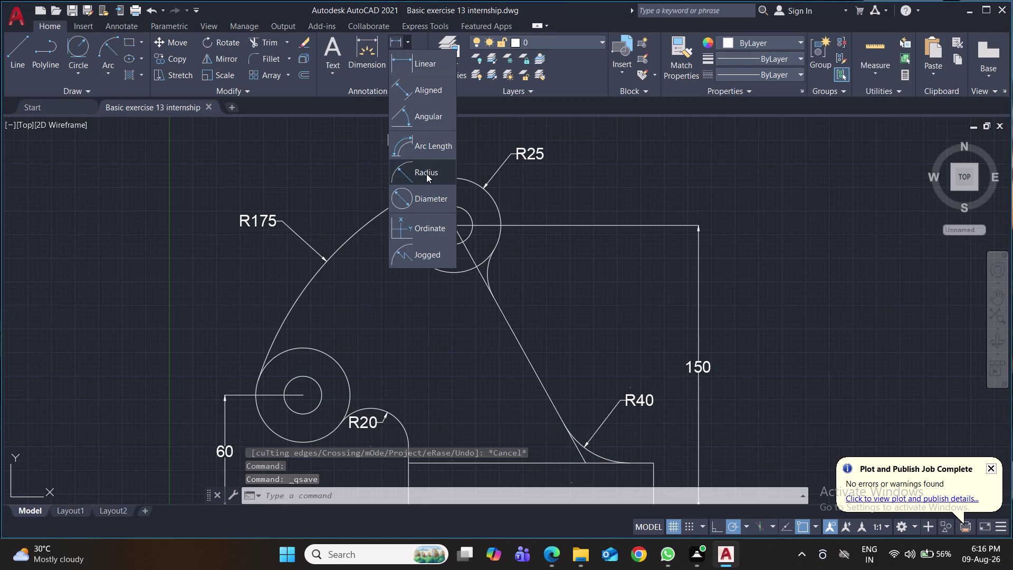
click(426, 174)
click(487, 270)
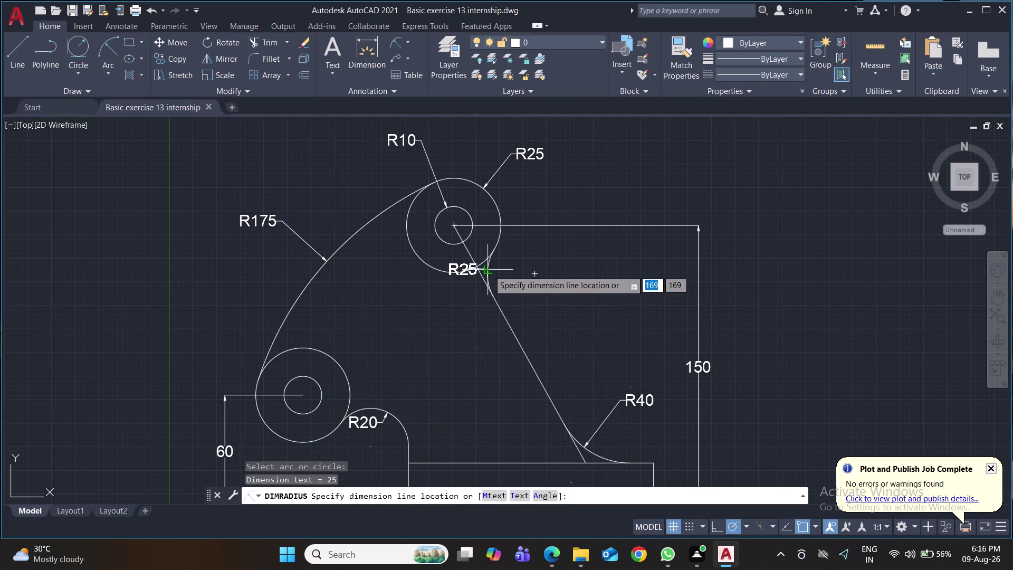
click(518, 271)
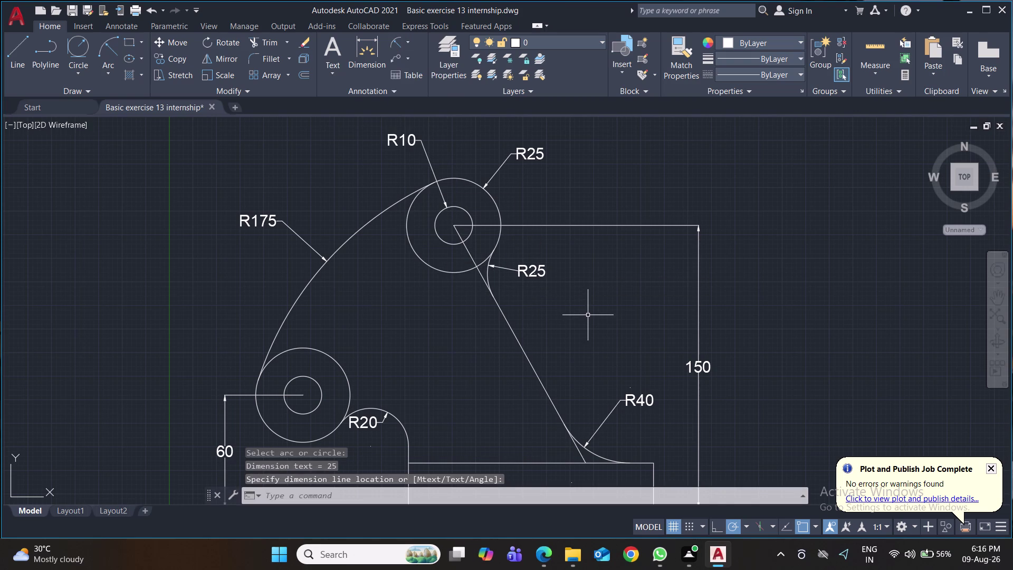
scroll(down, 3)
scroll(up, 3)
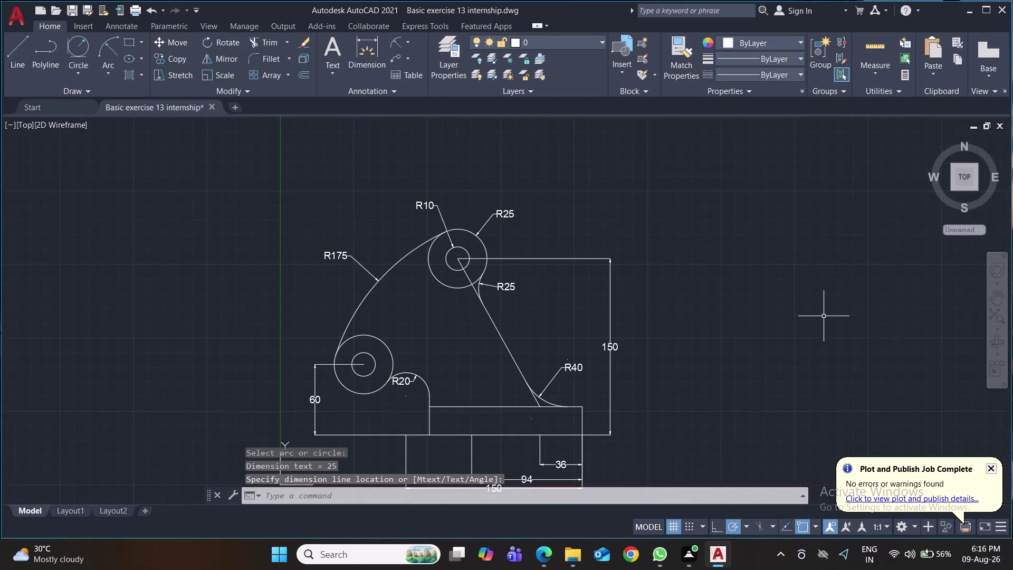
middle_drag(823, 317, 808, 244)
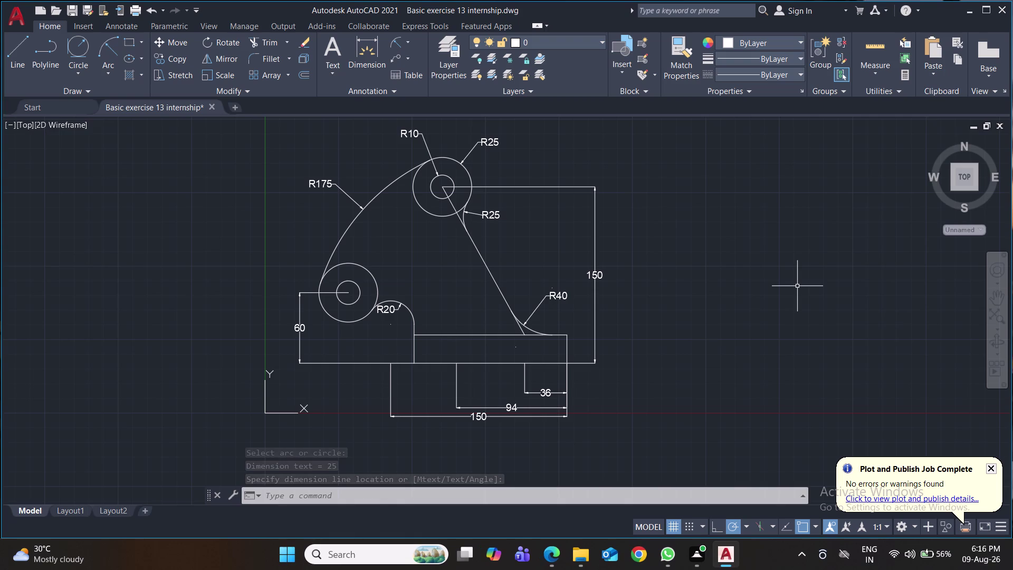
key(ctrl+s)
key(ctrl+s)
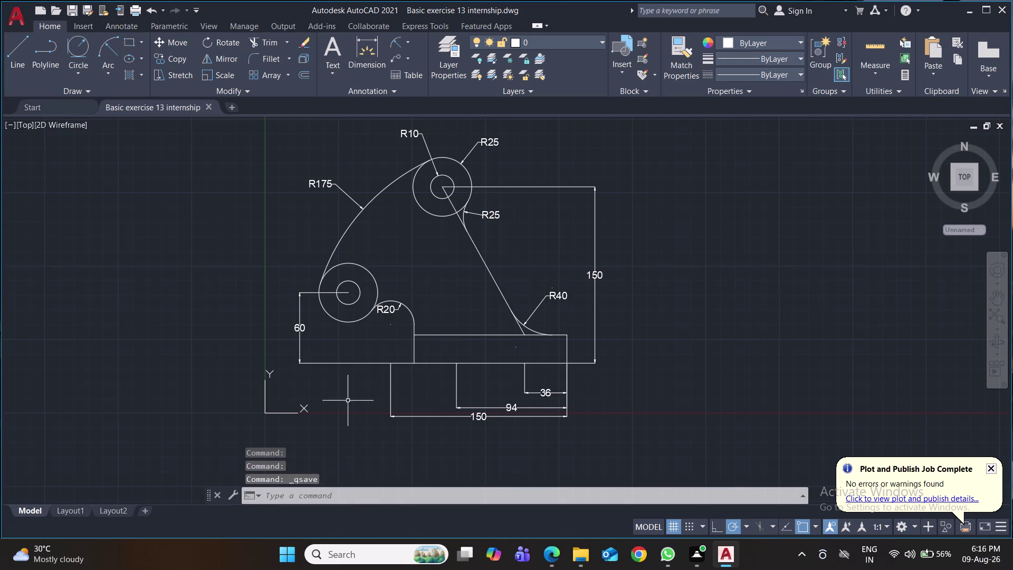
Click near the bracket's lower left, save again and open the plot settings.
click(279, 414)
click(275, 412)
click(266, 412)
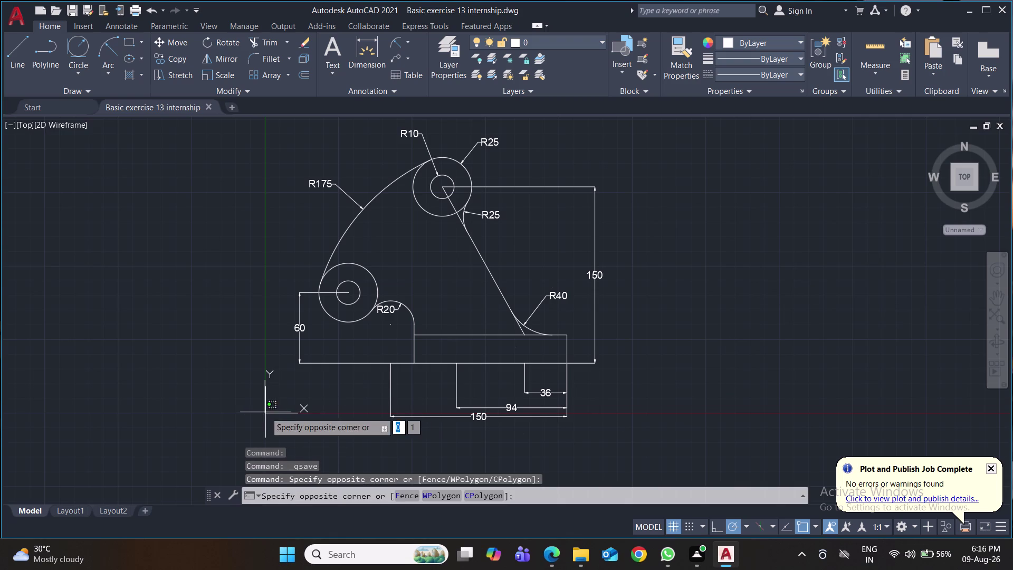
click(268, 391)
click(265, 393)
click(270, 411)
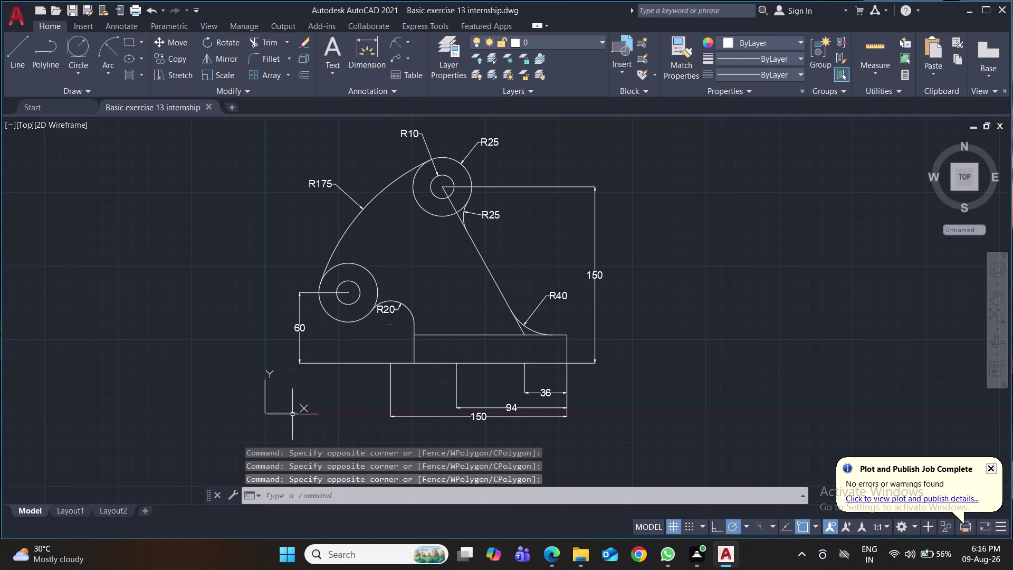
click(293, 412)
click(299, 411)
key(ctrl+s)
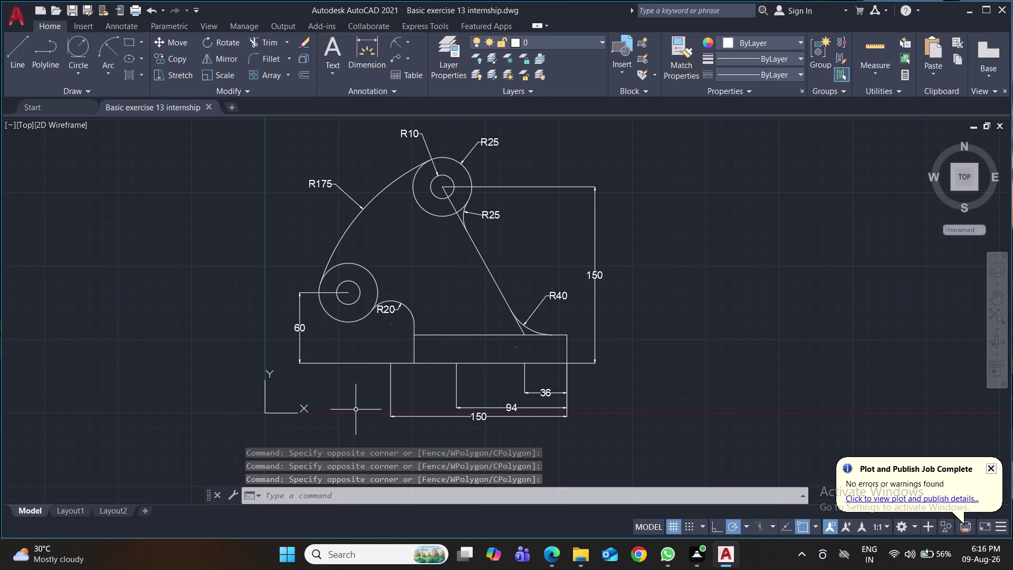
key(ctrl+p)
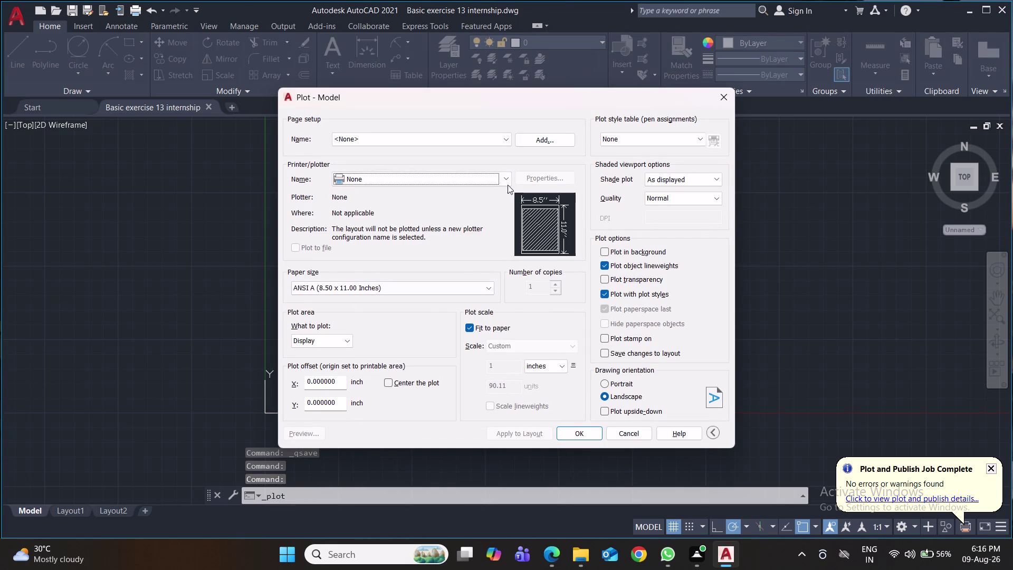
Configure the plot for DWG To PDF, ISO full bleed A4, portrait, plotting a window.
click(508, 184)
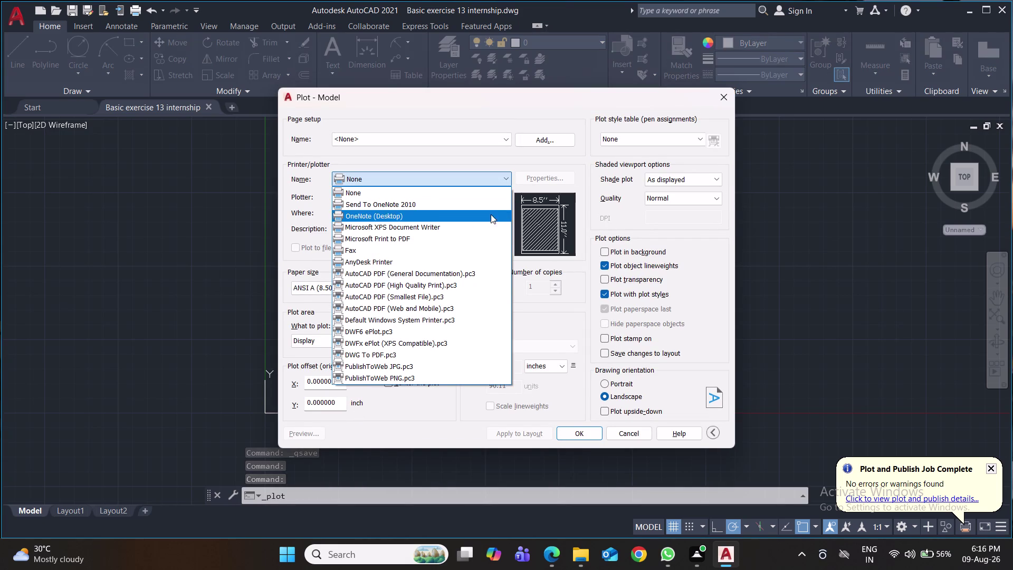
click(455, 352)
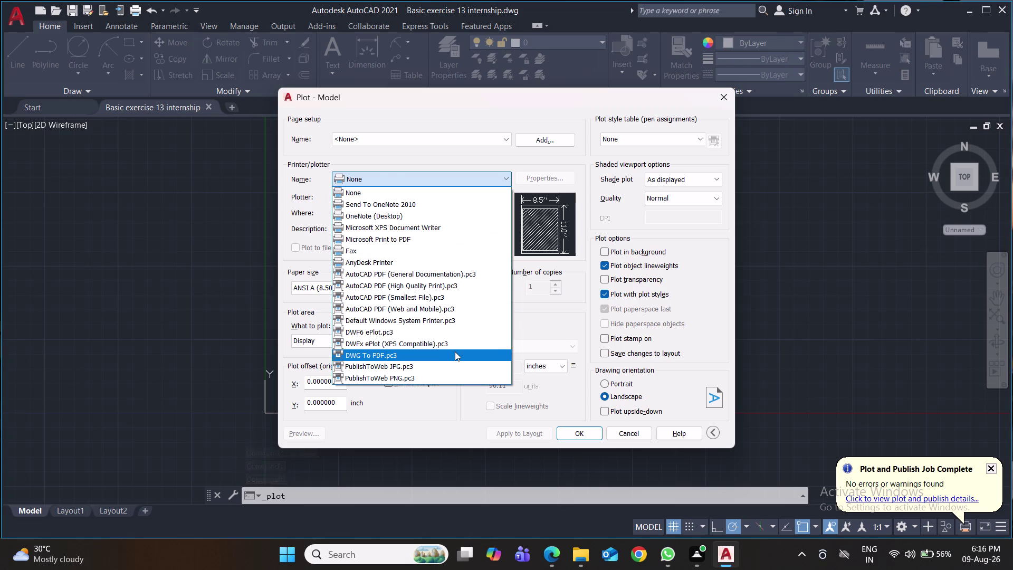
click(488, 288)
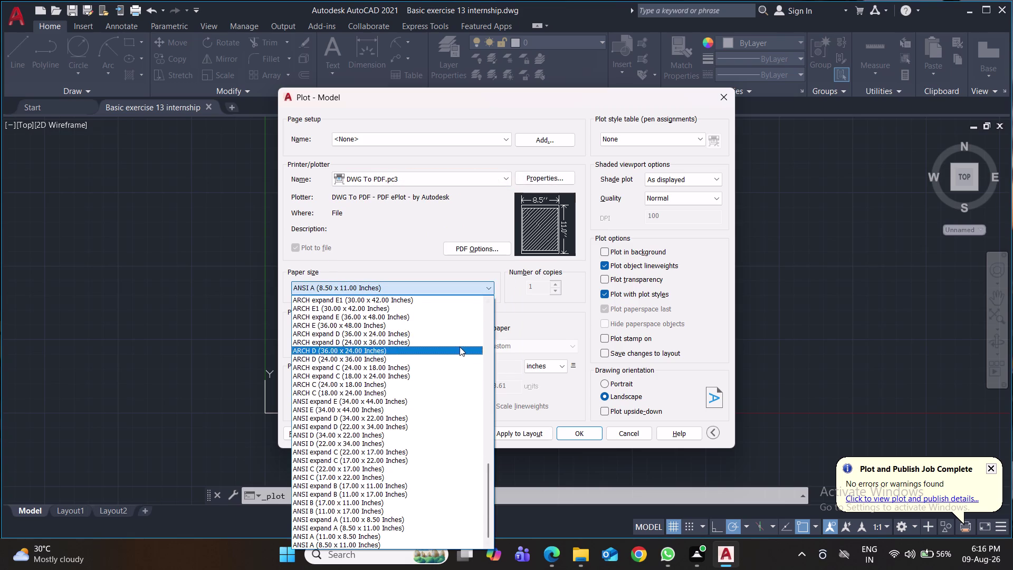
scroll(up, 3)
scroll(up, 3)
scroll(up, 3)
scroll(up, 3)
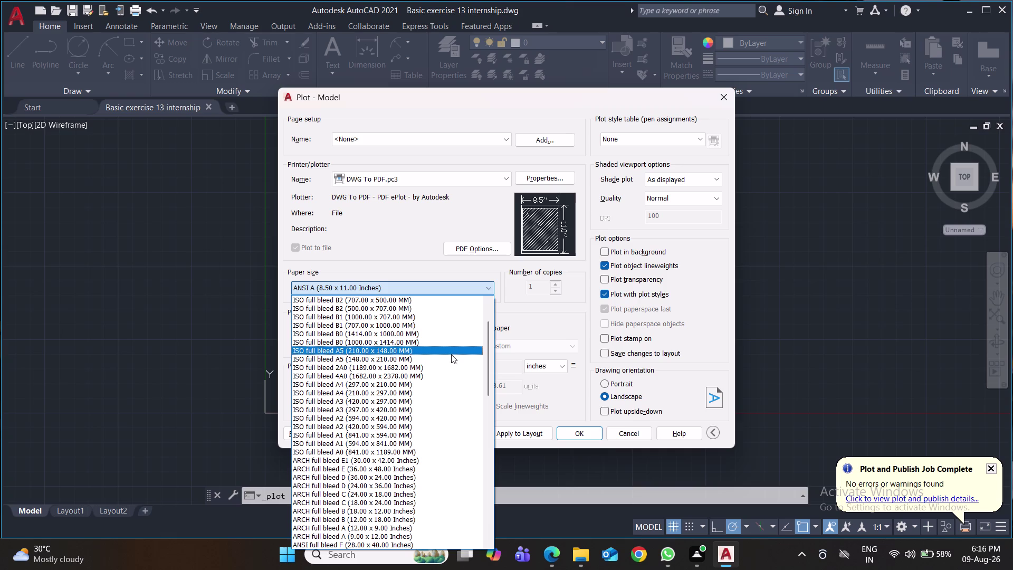
click(401, 391)
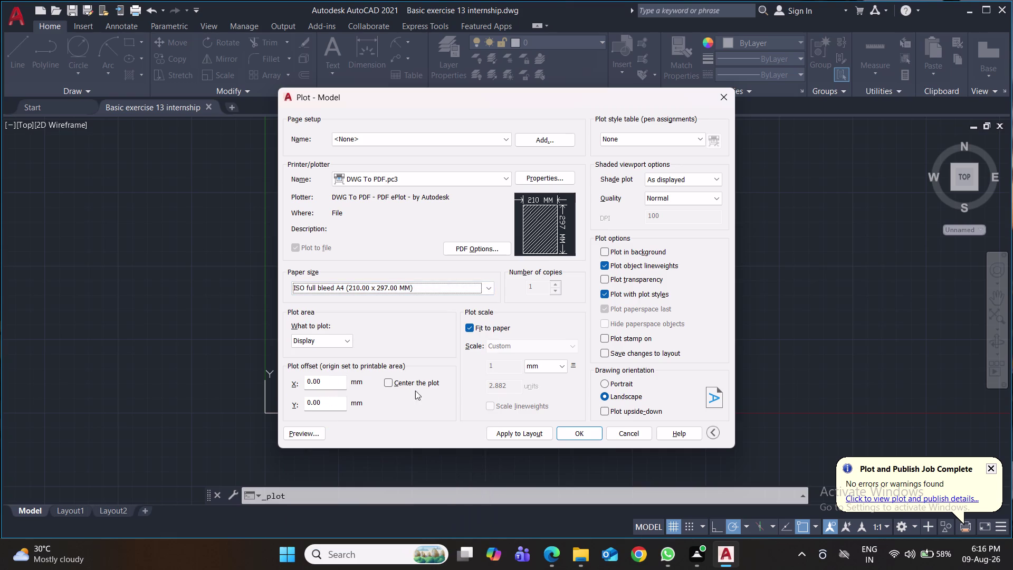
click(603, 384)
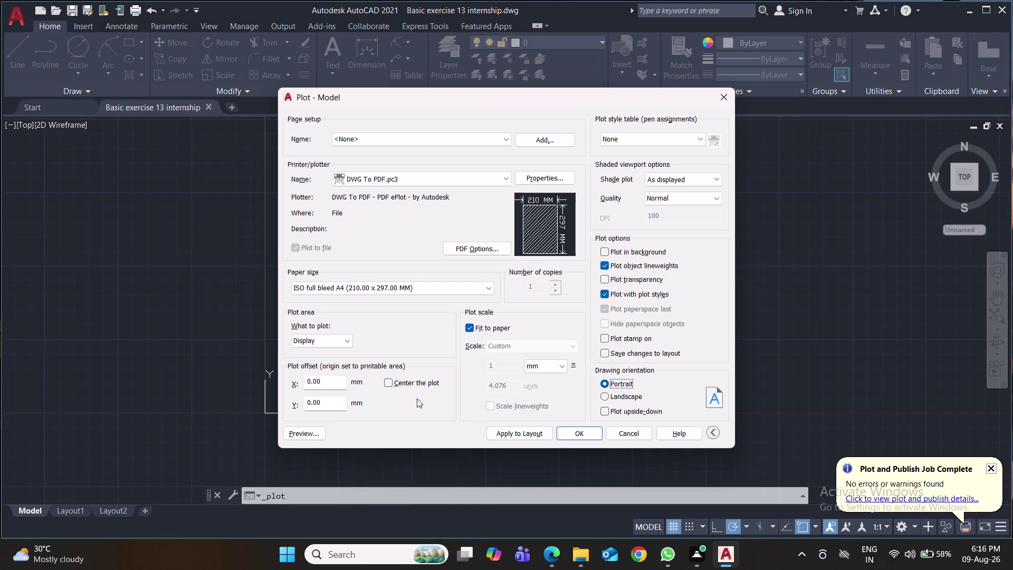
click(347, 342)
click(342, 374)
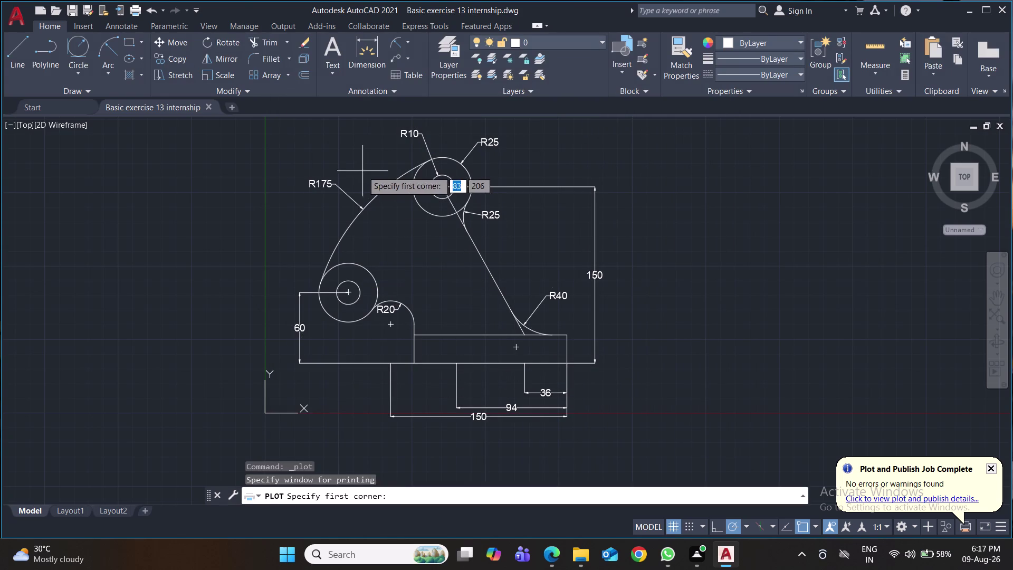
Frame the bracket with a plot window and save the PDF to the intership folder.
click(268, 122)
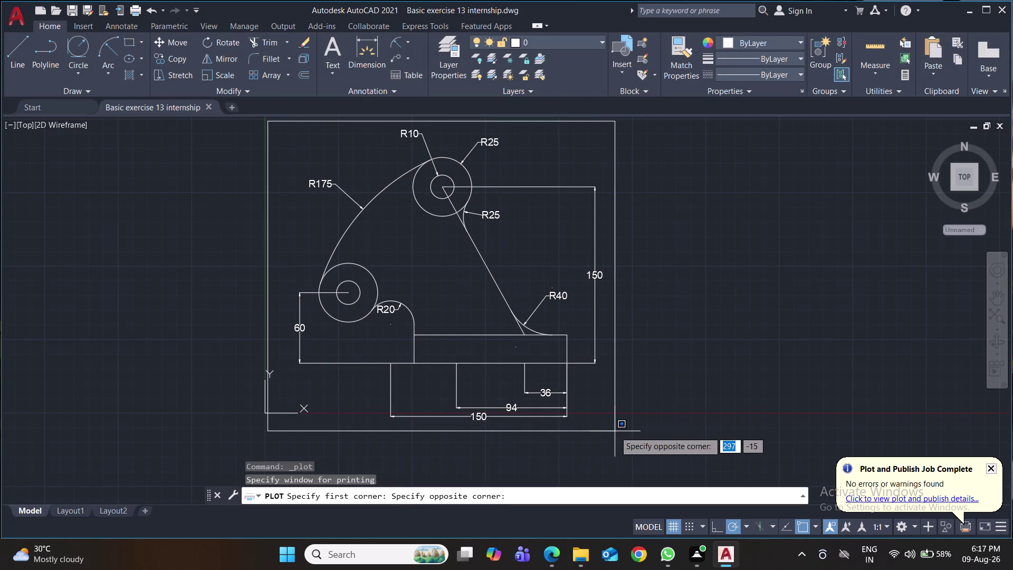
click(629, 429)
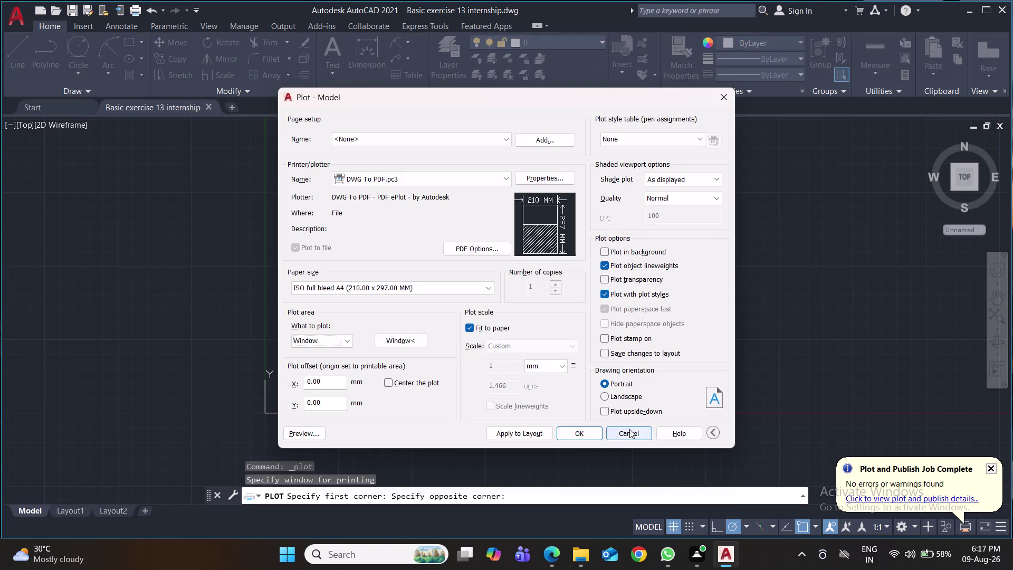
click(588, 436)
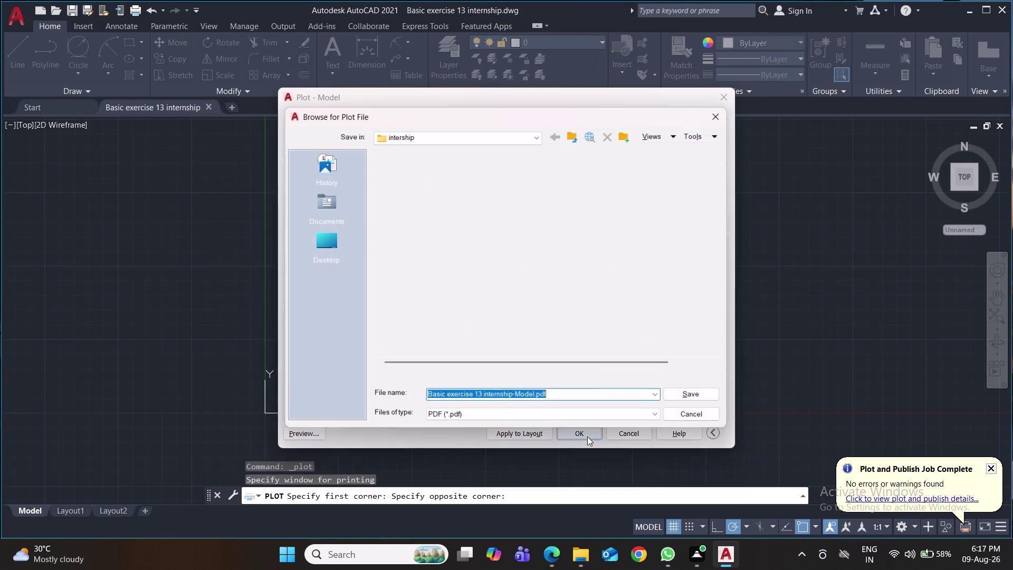
click(676, 400)
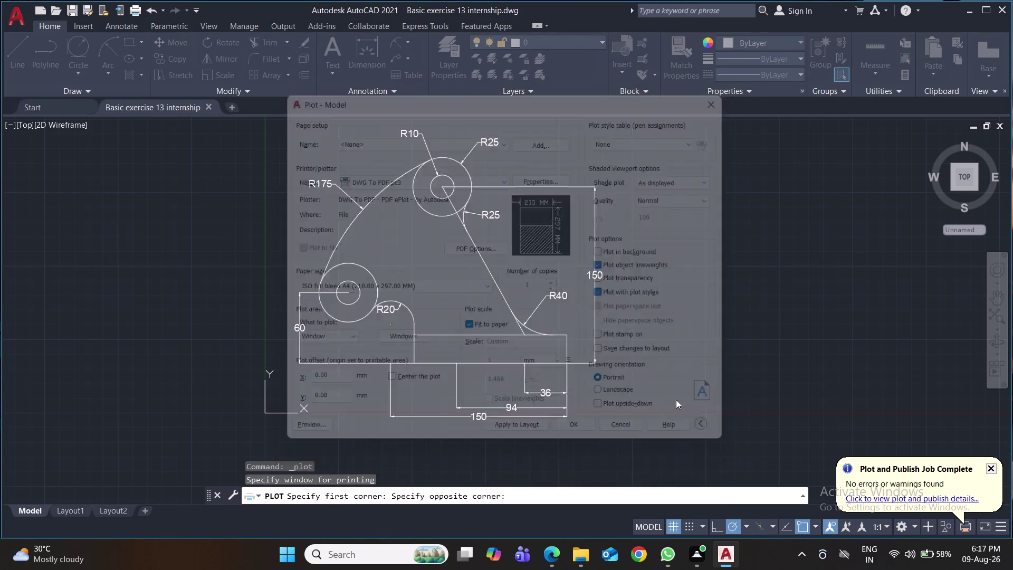